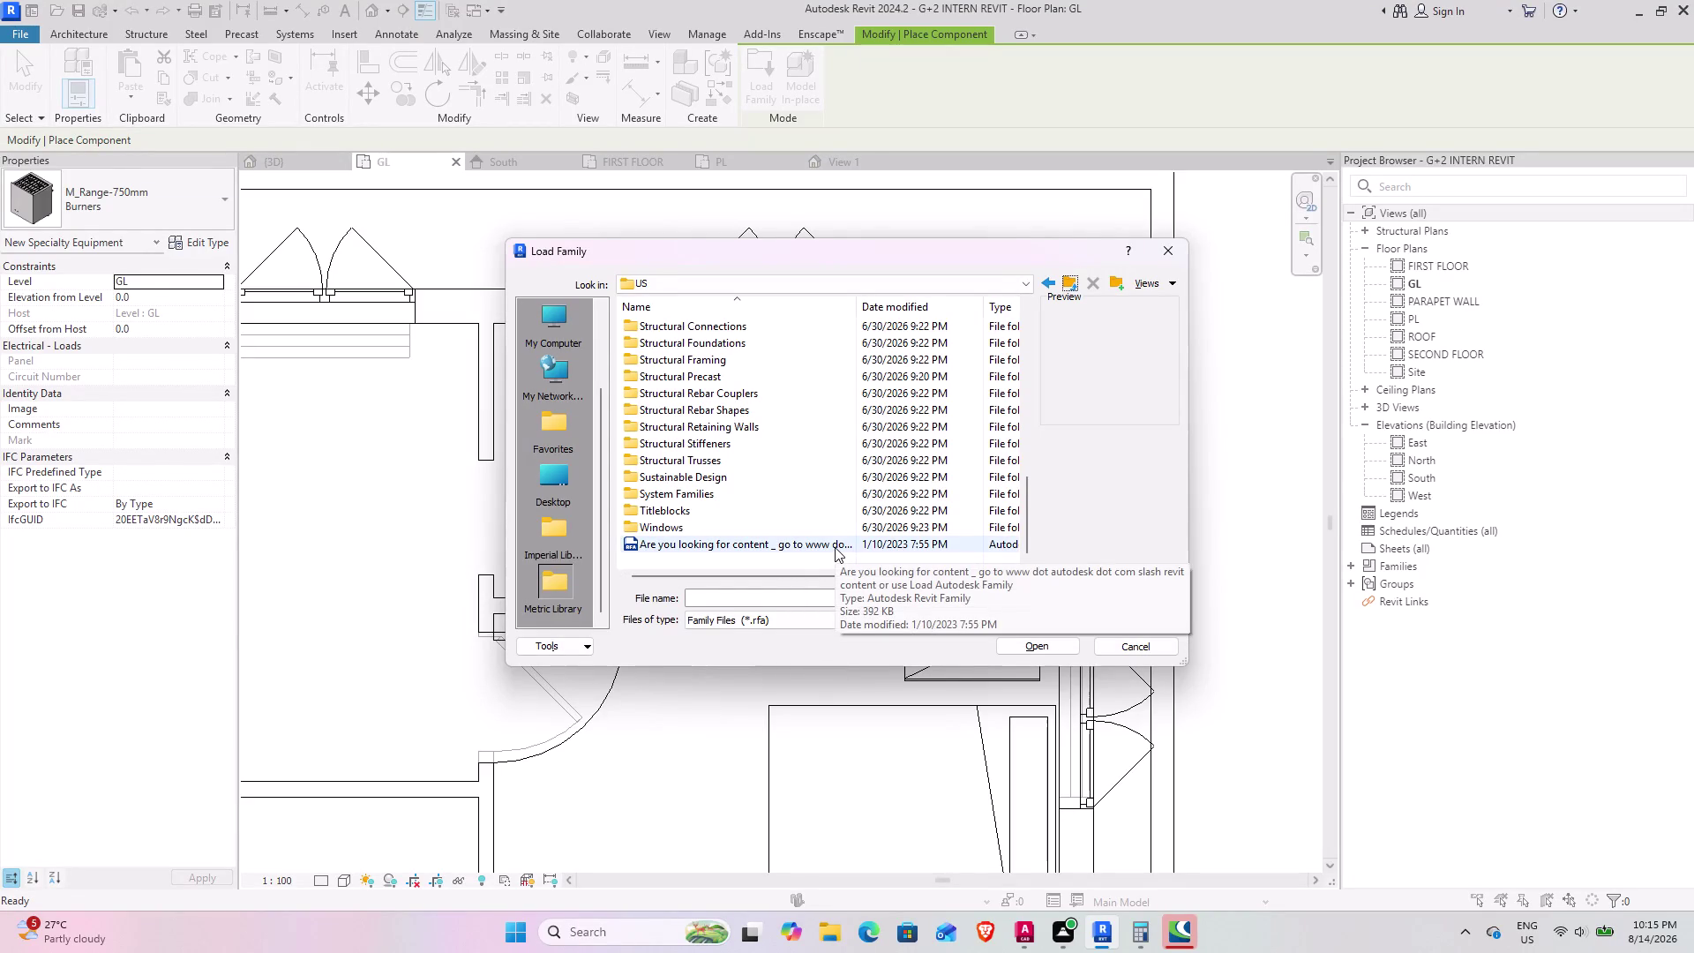
Sort the list by name and browse into Conduit > Fittings > RNC.
scroll(up, 3)
scroll(up, 3)
scroll(up, 3)
scroll(up, 3)
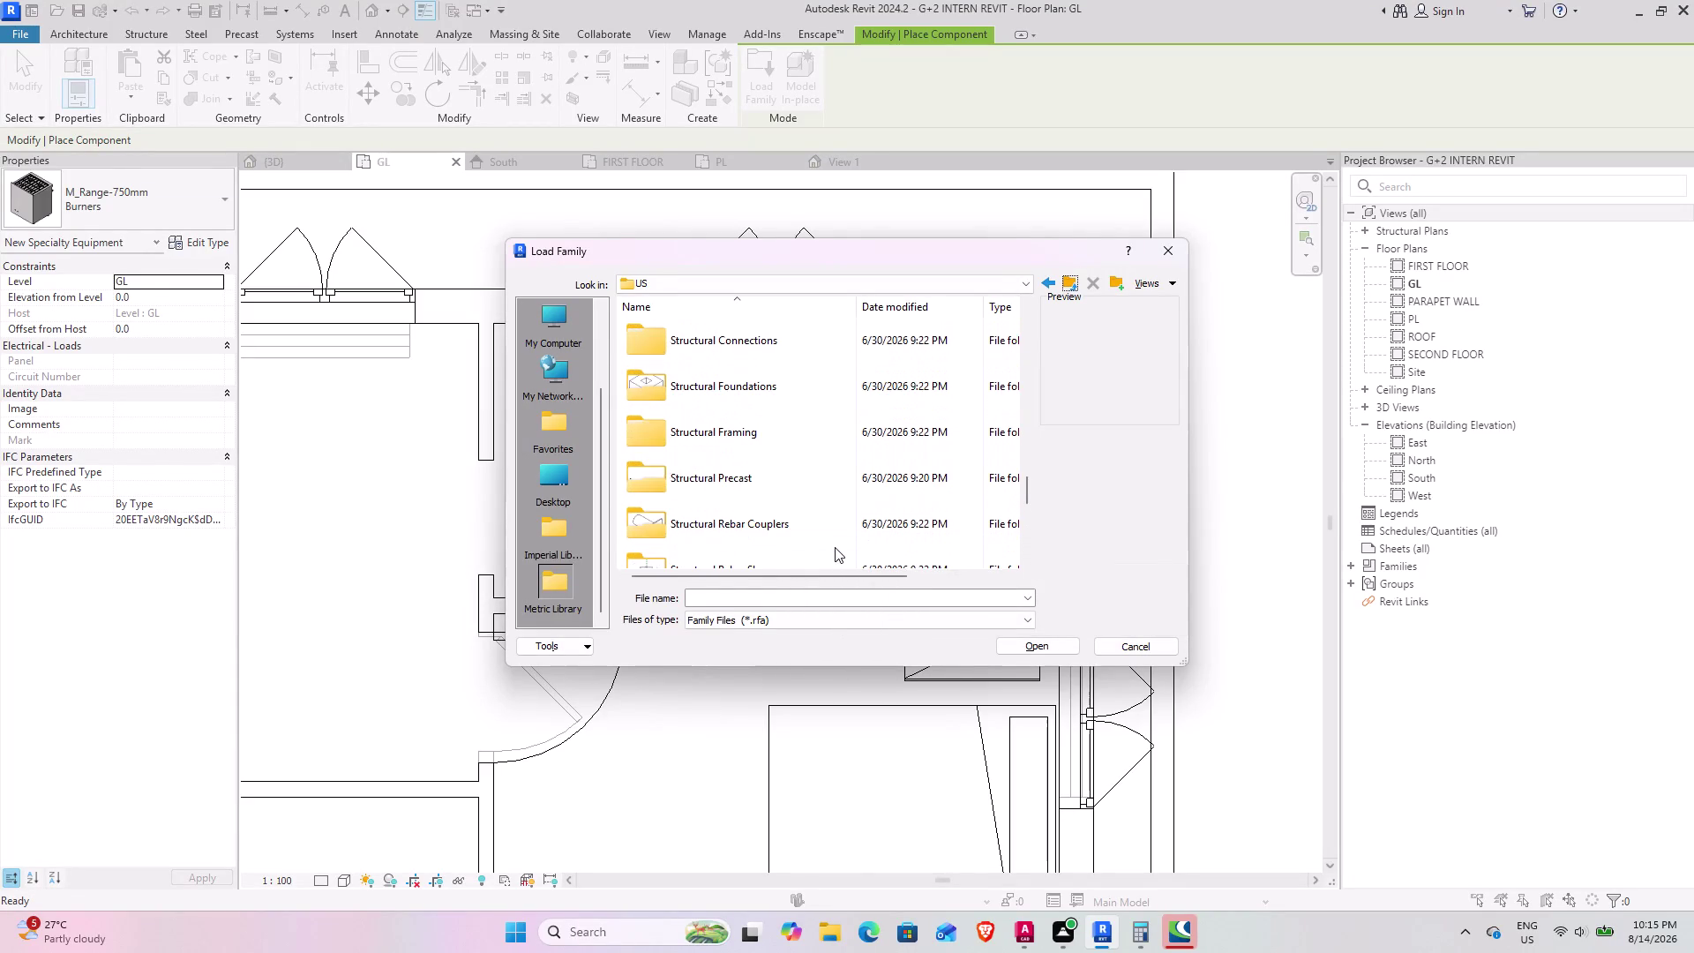
scroll(up, 3)
scroll(down, 3)
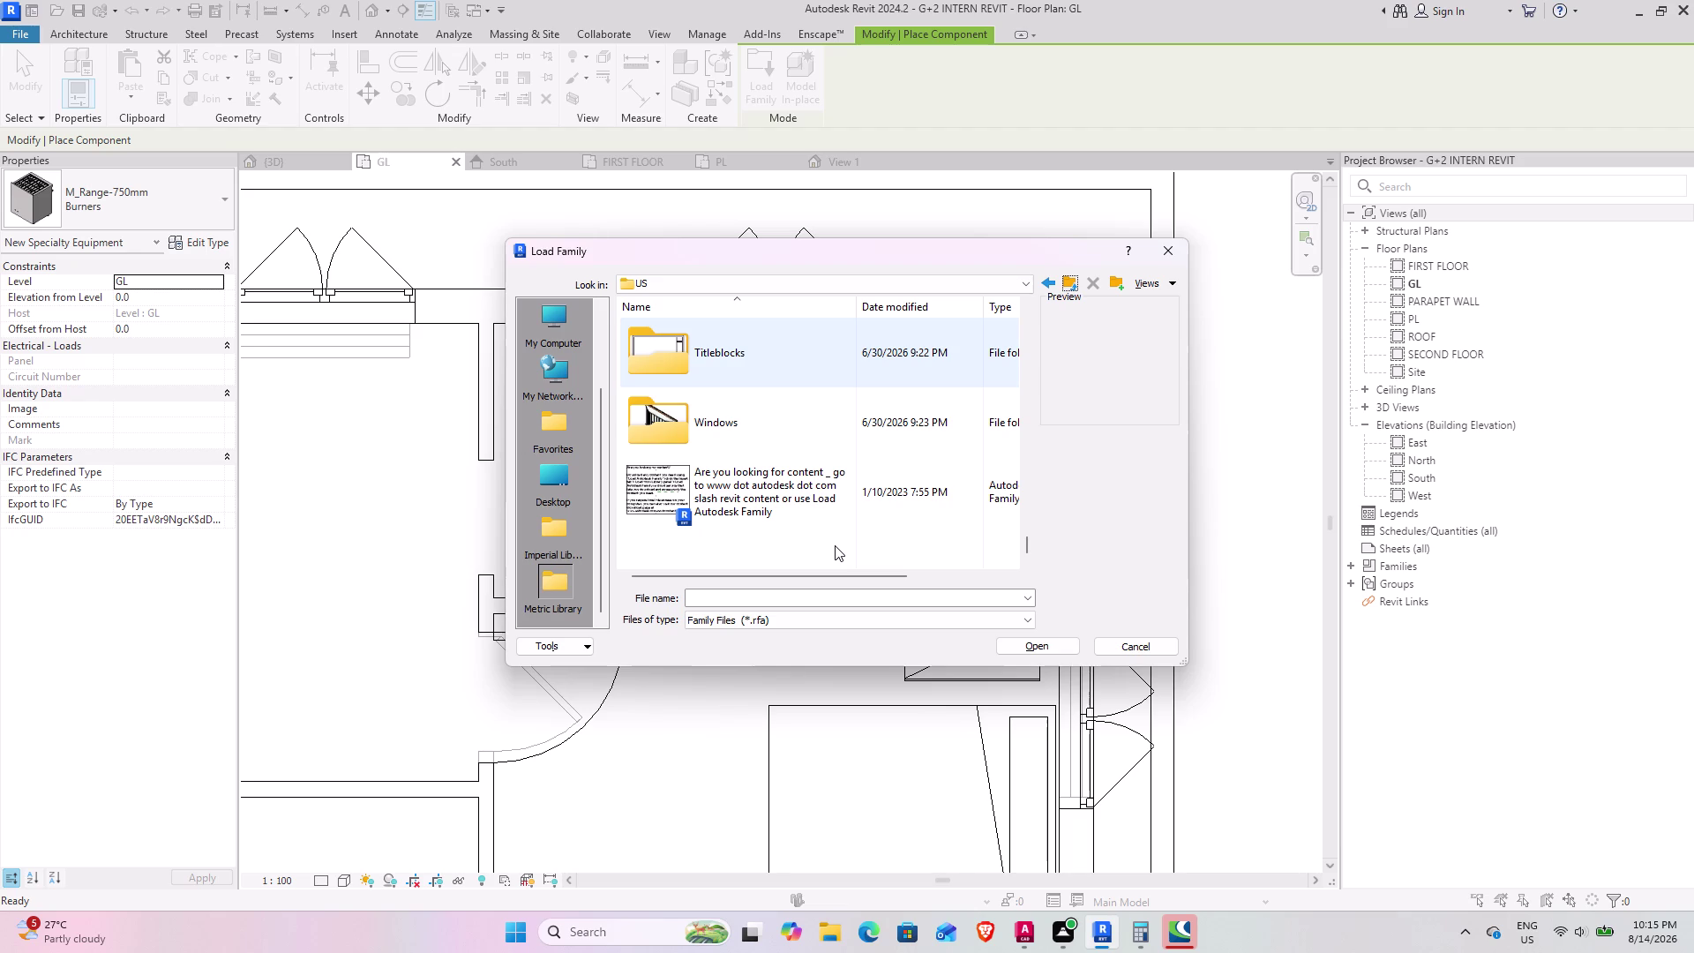
scroll(up, 3)
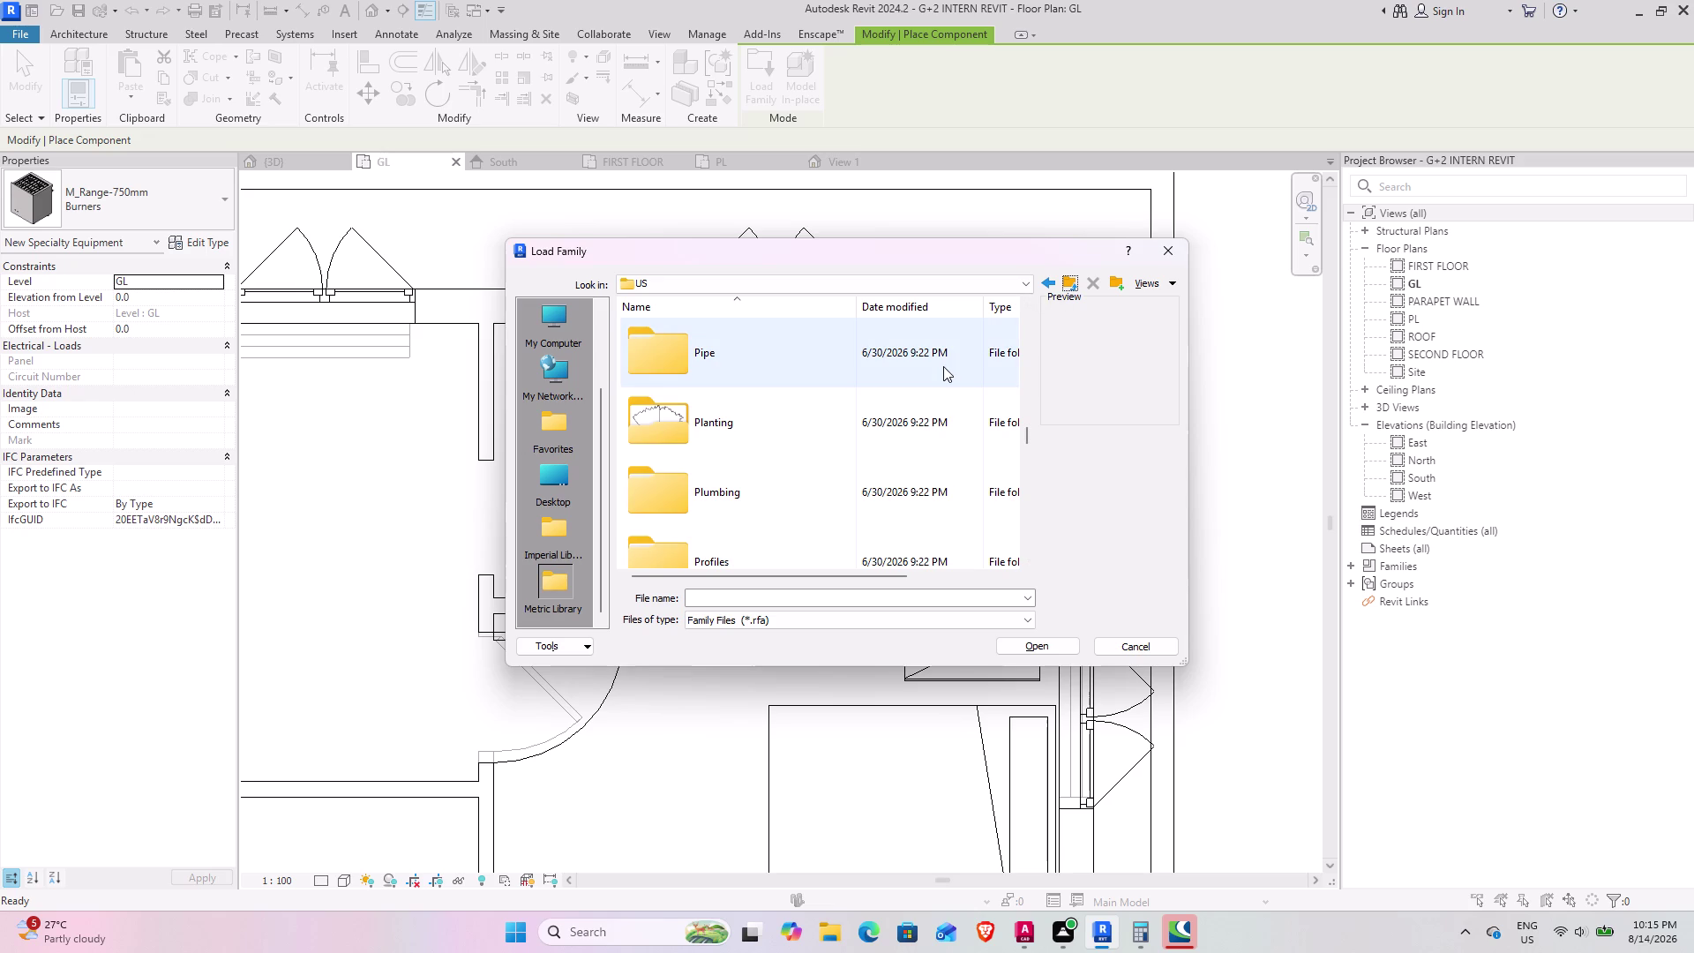
scroll(down, 3)
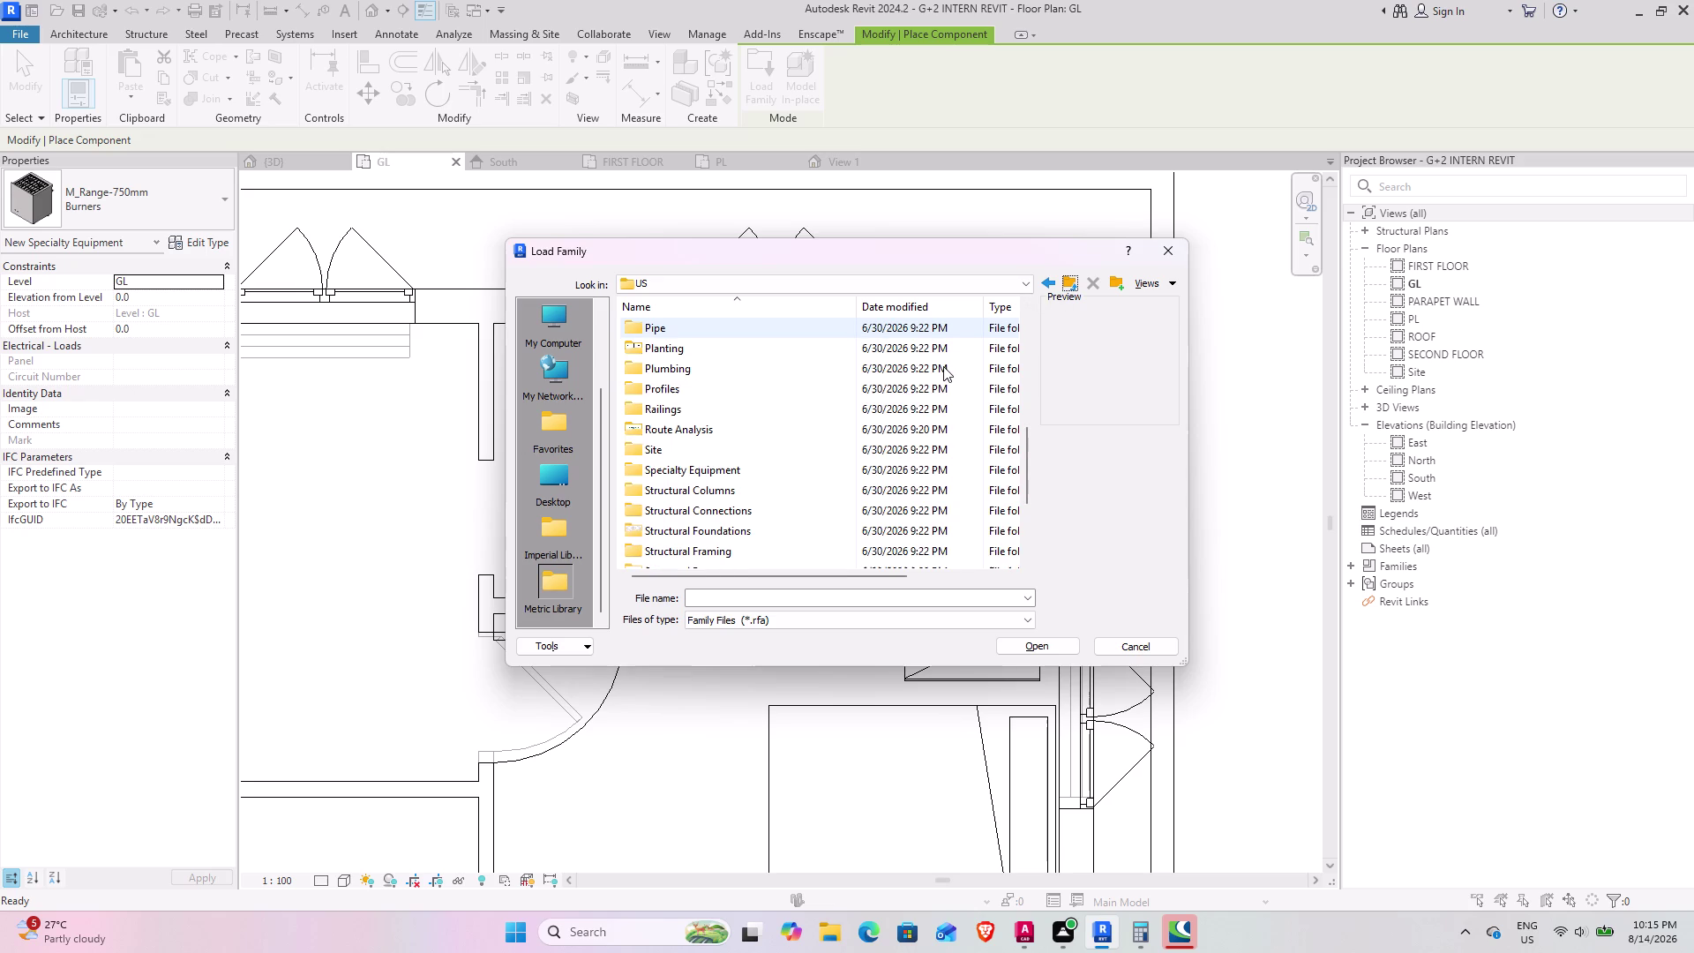
scroll(down, 3)
scroll(up, 3)
scroll(up, 3)
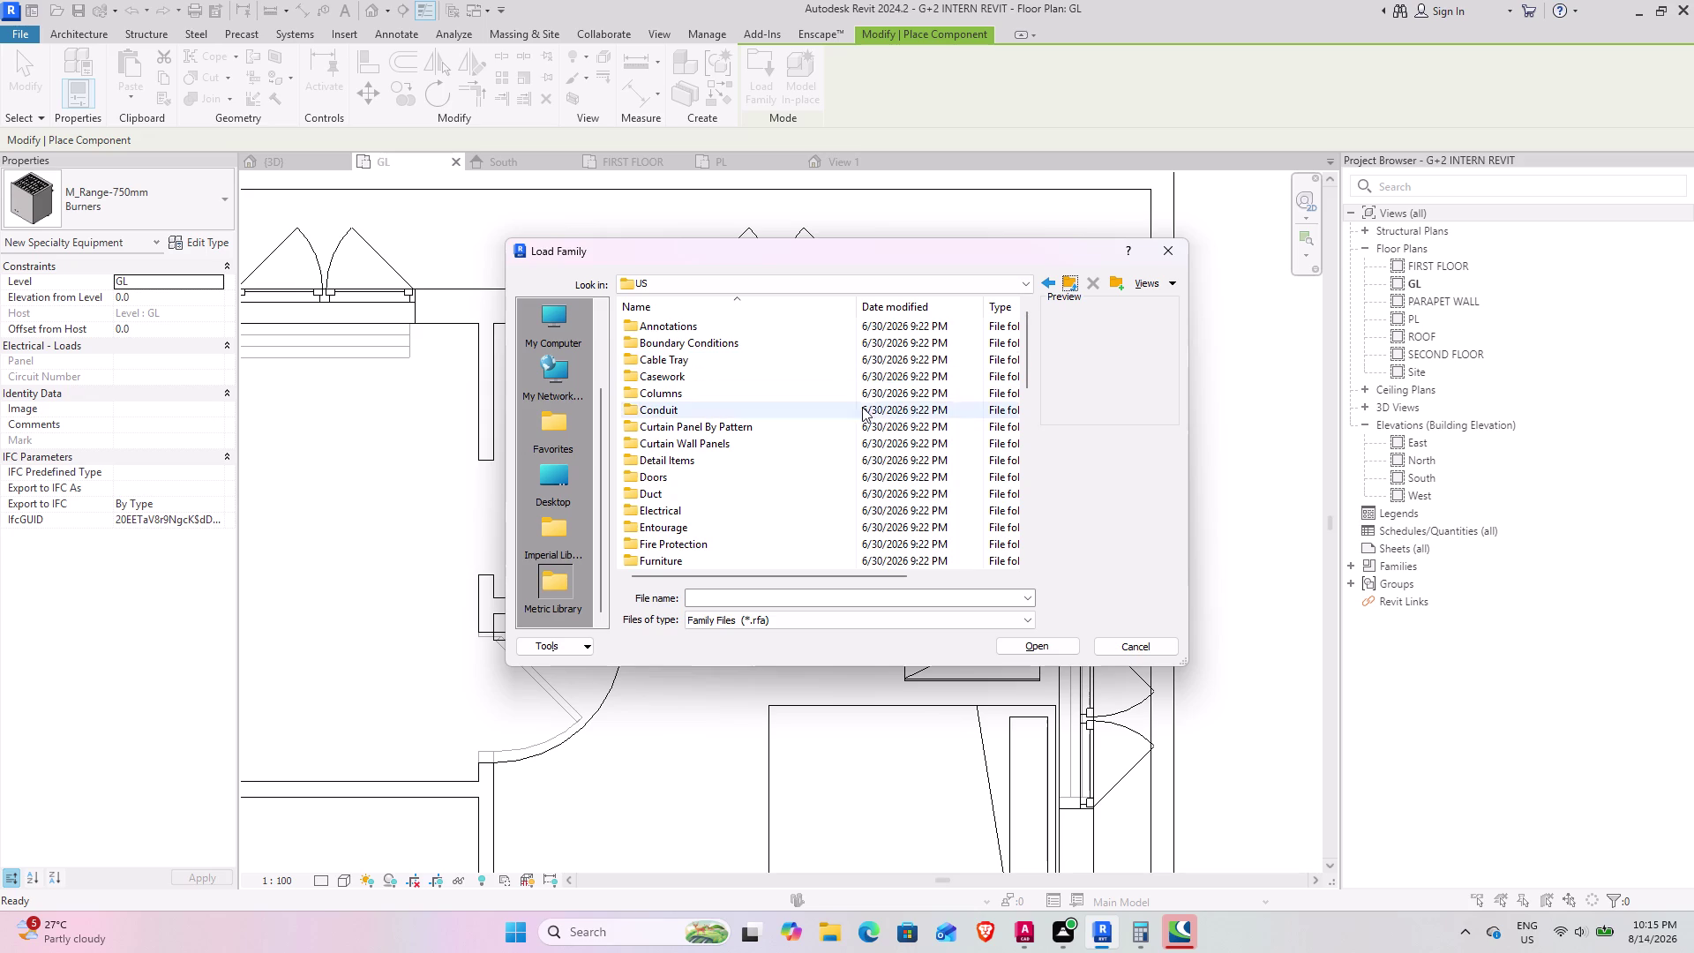
double_click(797, 403)
click(763, 309)
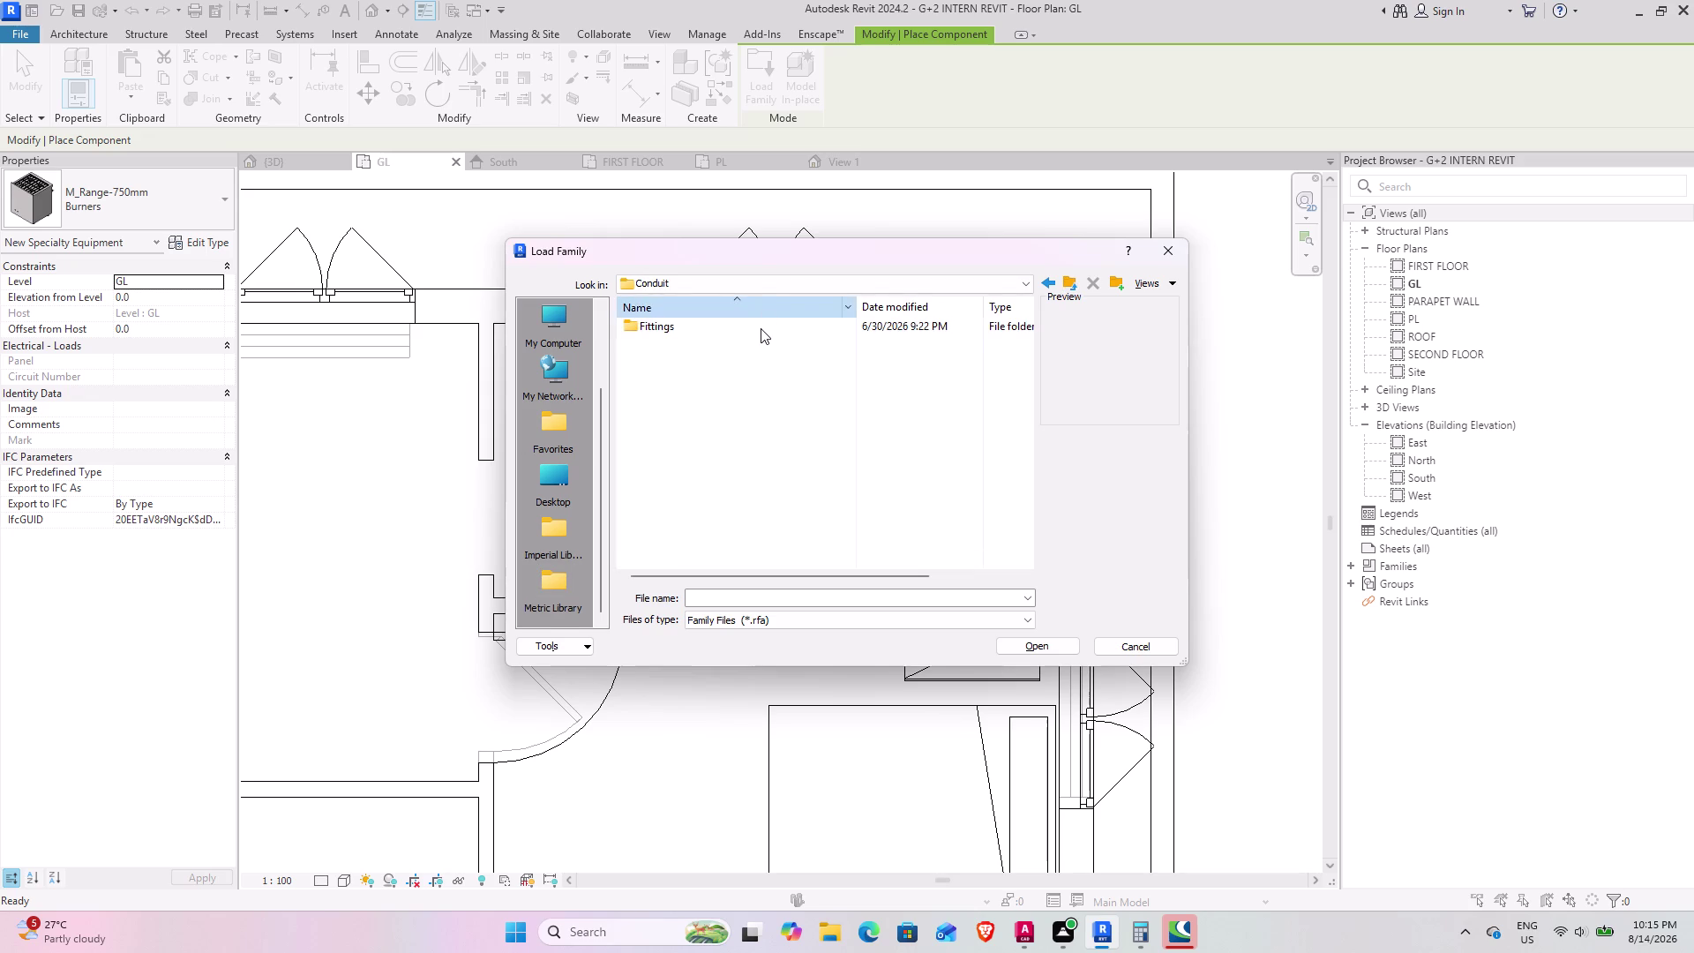
double_click(760, 329)
double_click(755, 321)
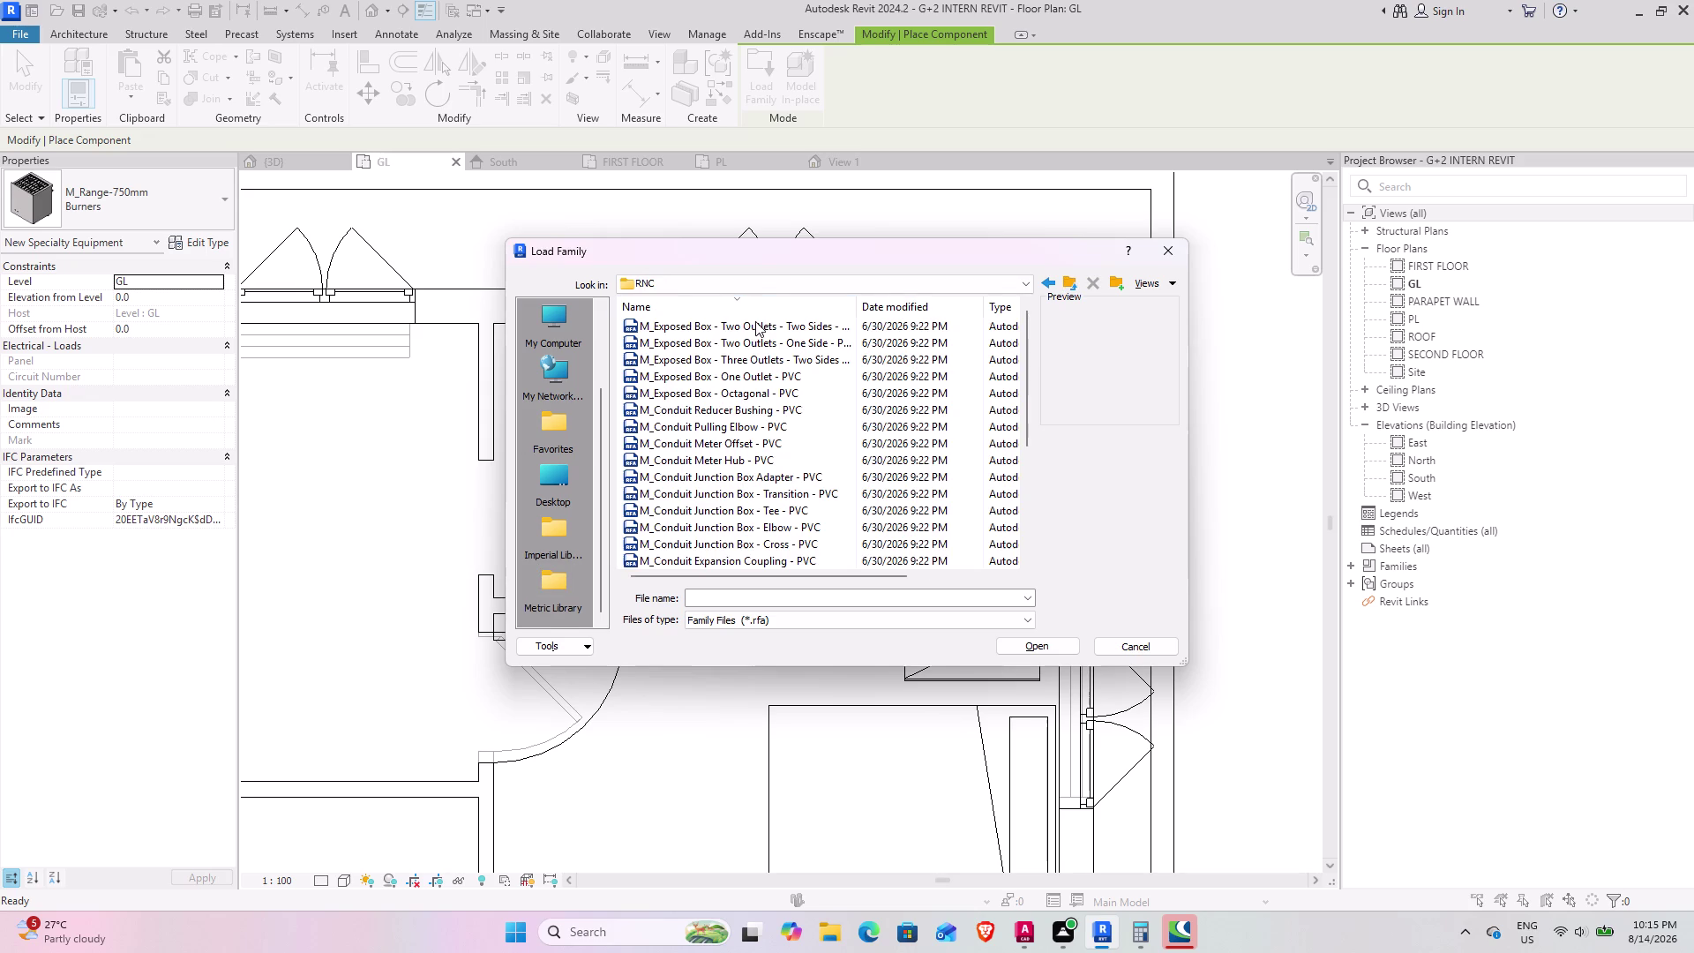
Go up three levels from RNC back to the US family library folder.
scroll(up, 3)
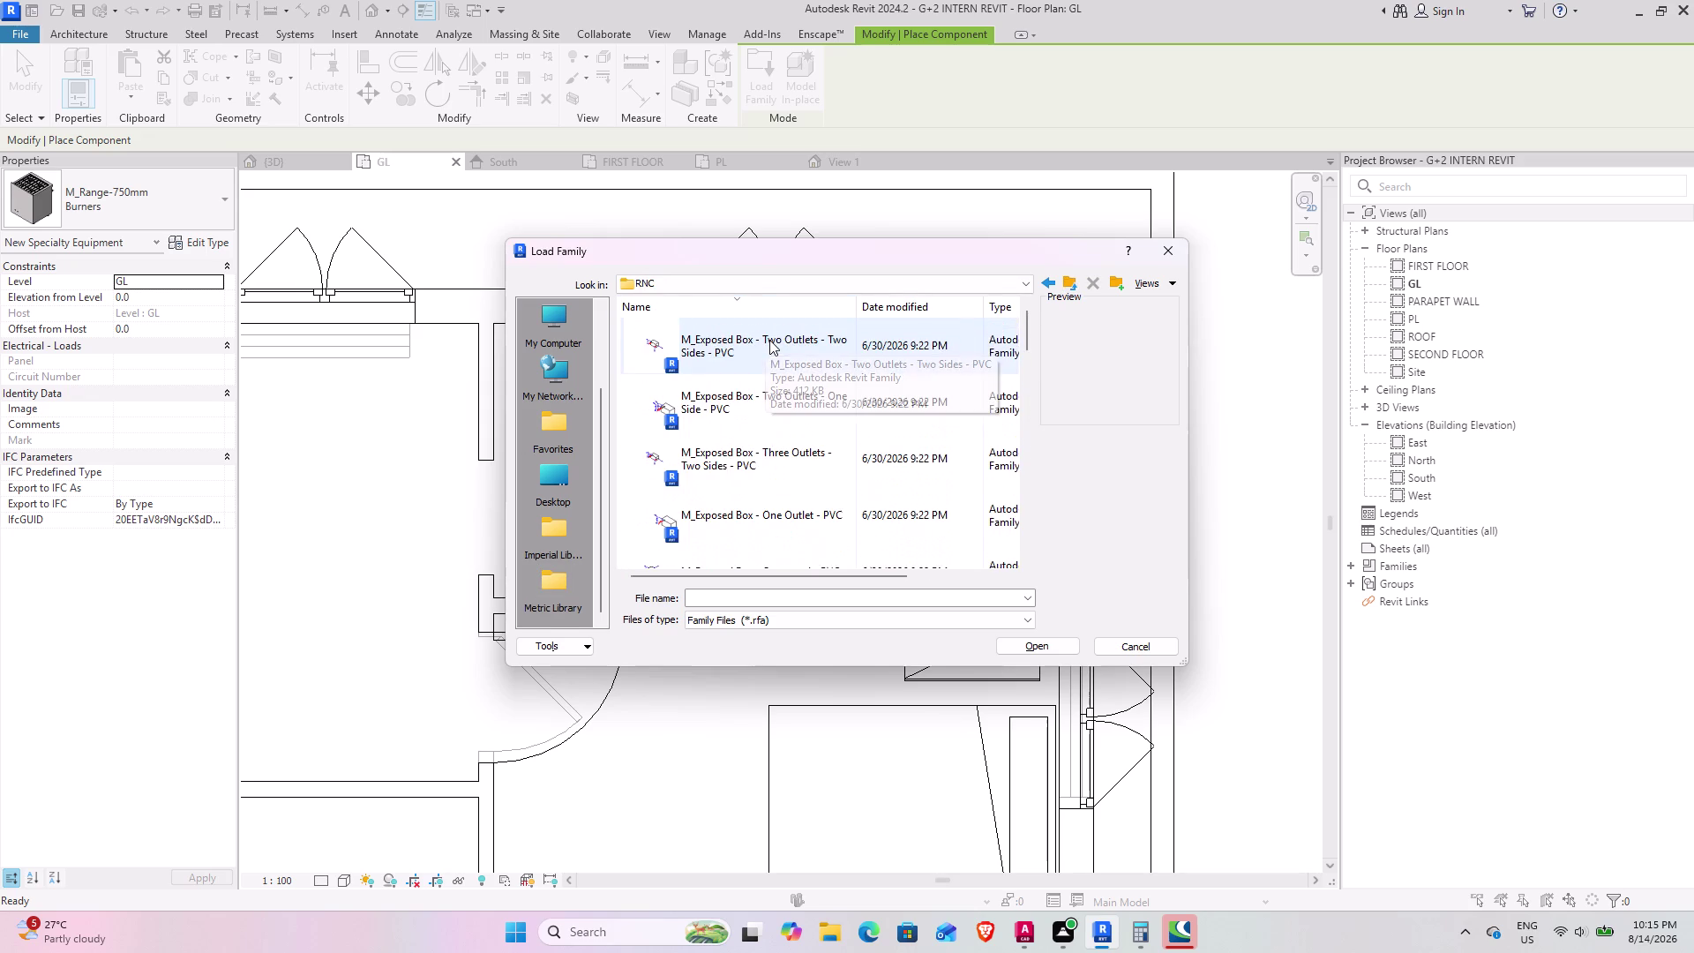
scroll(up, 3)
scroll(down, 3)
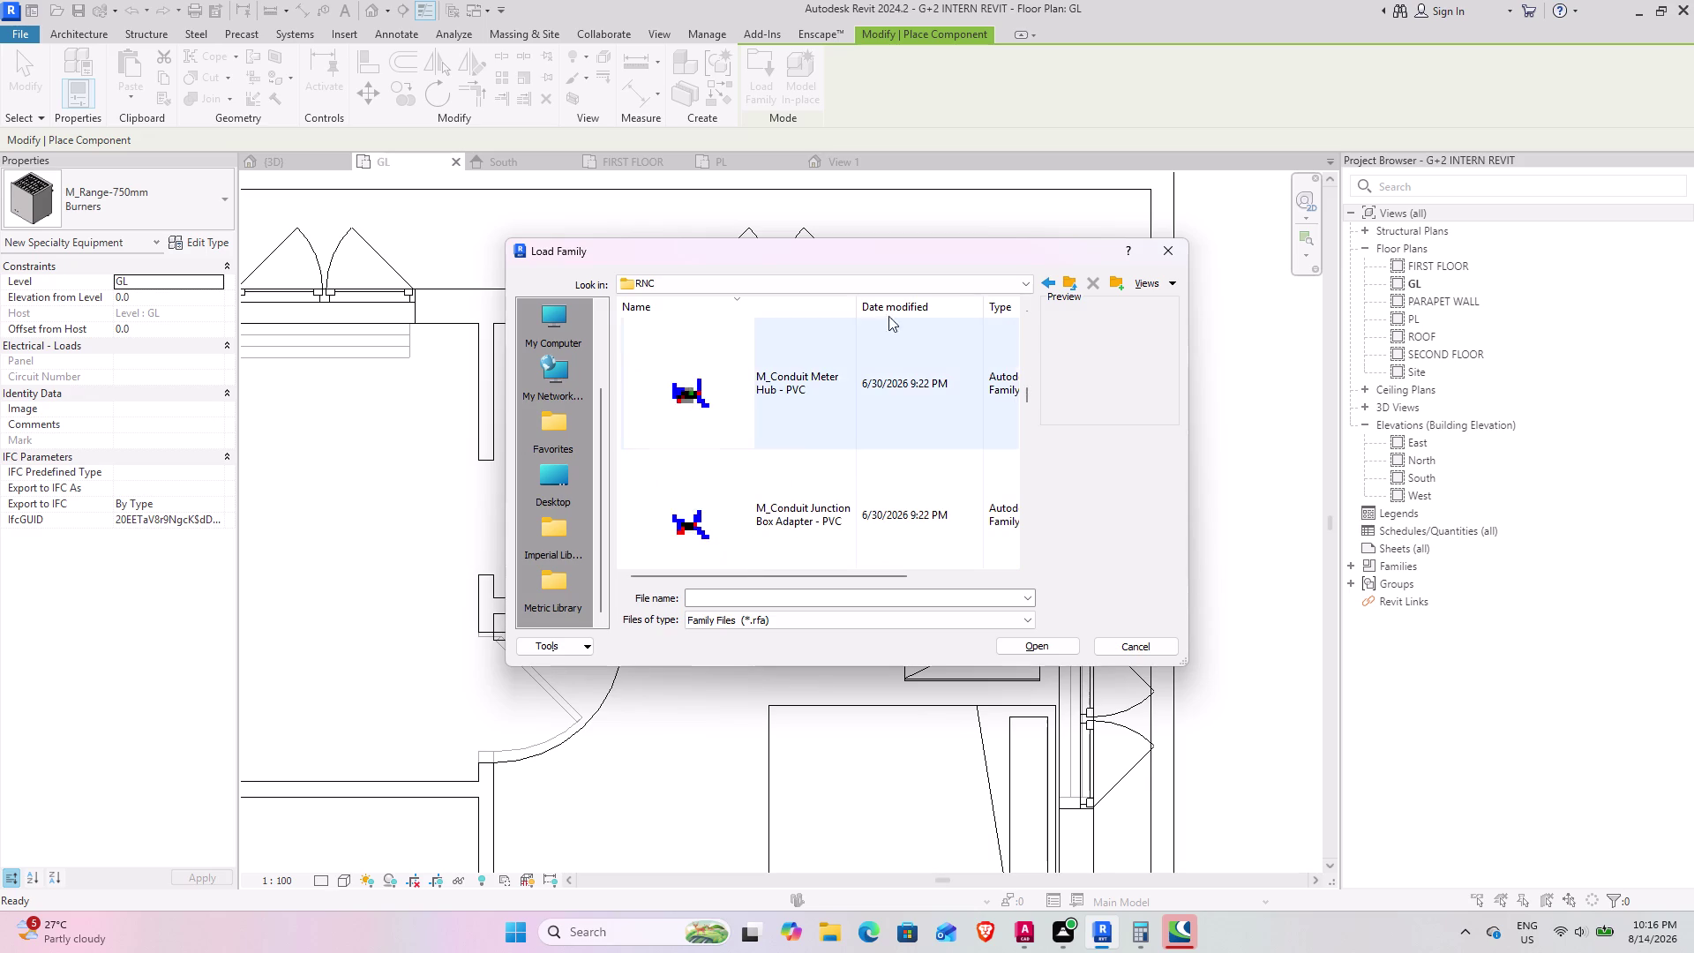
click(1062, 281)
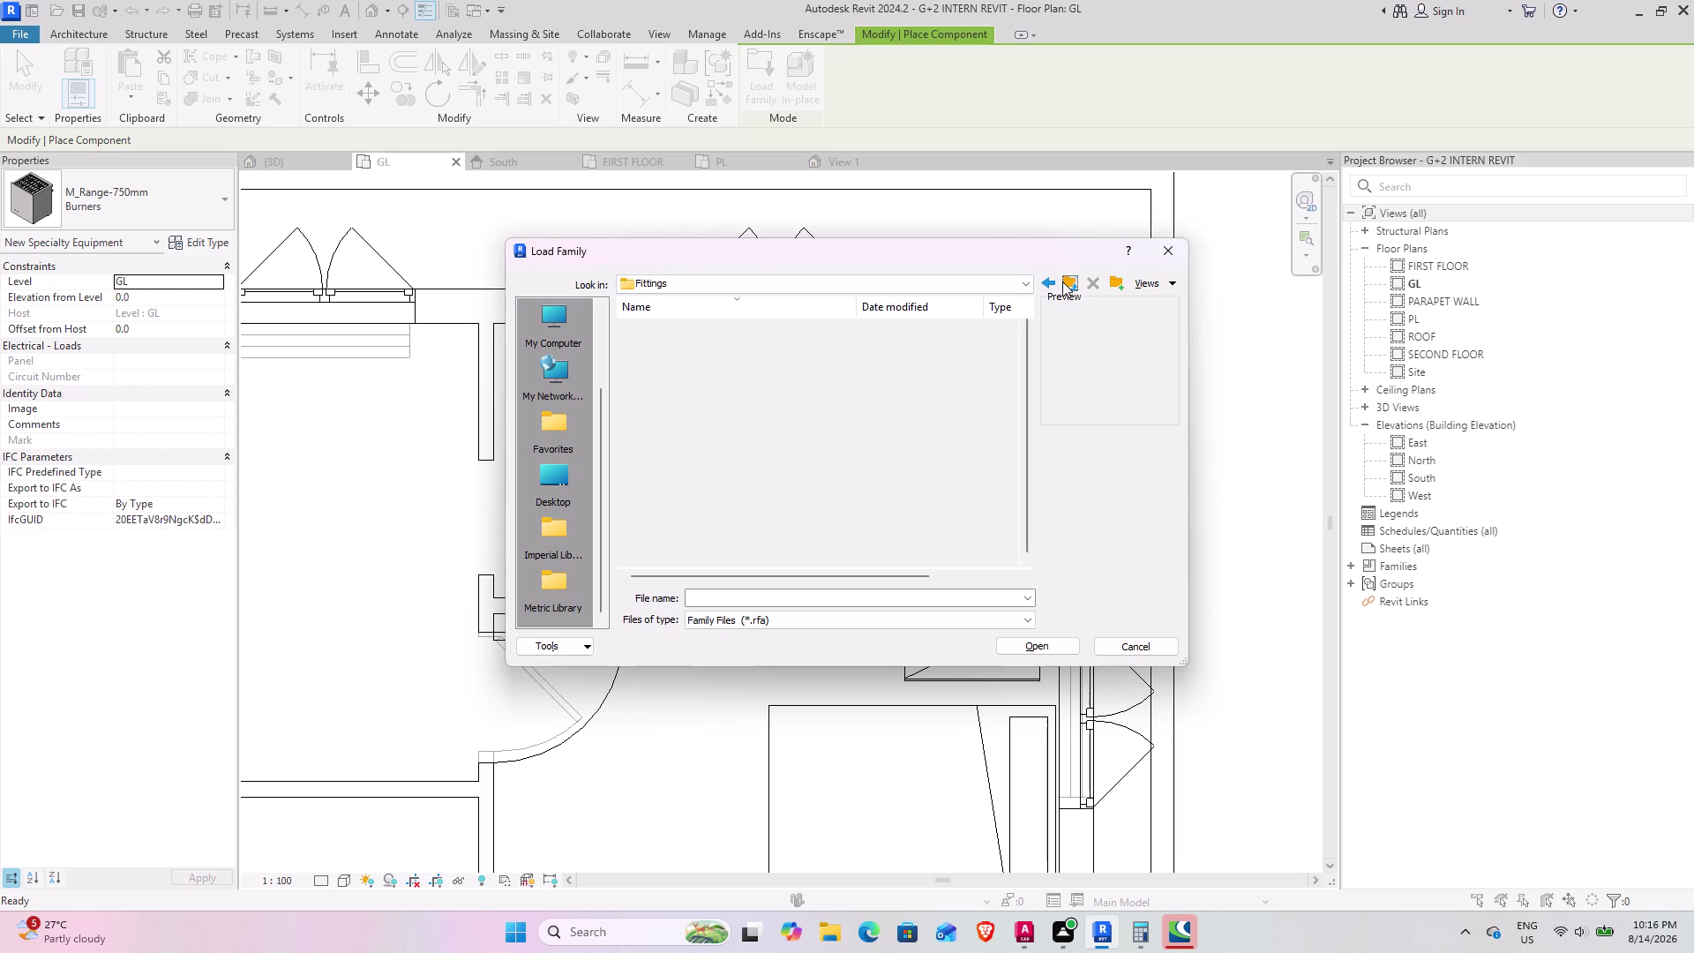
click(1062, 282)
click(1063, 282)
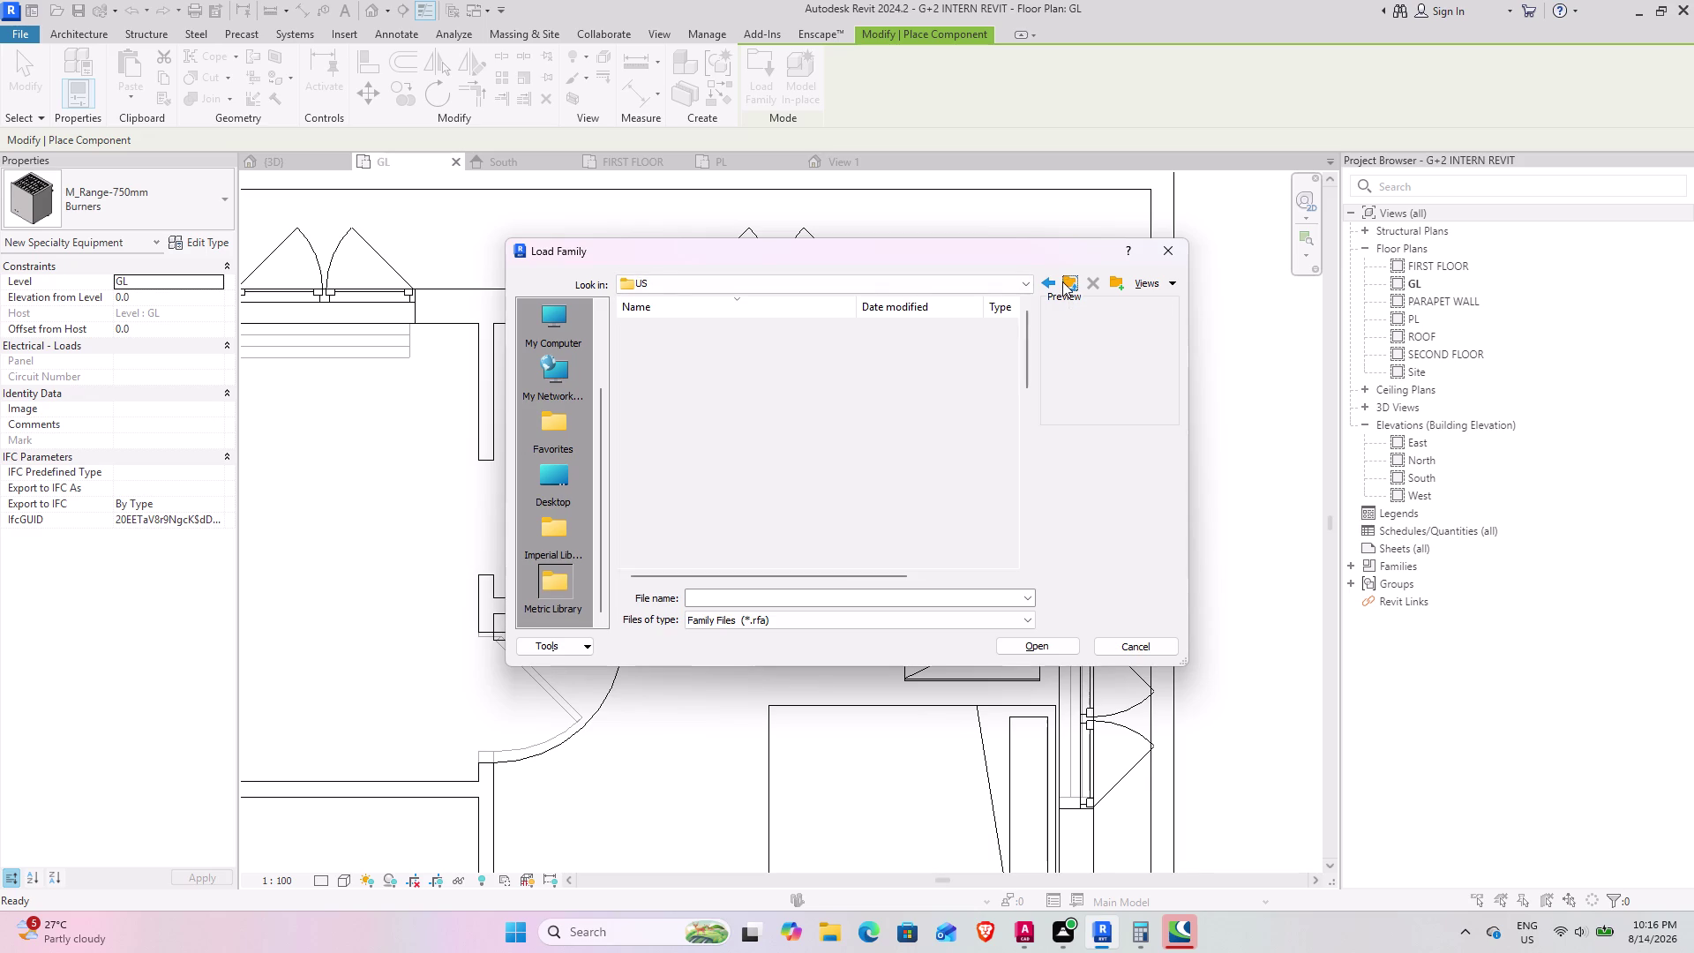
scroll(up, 3)
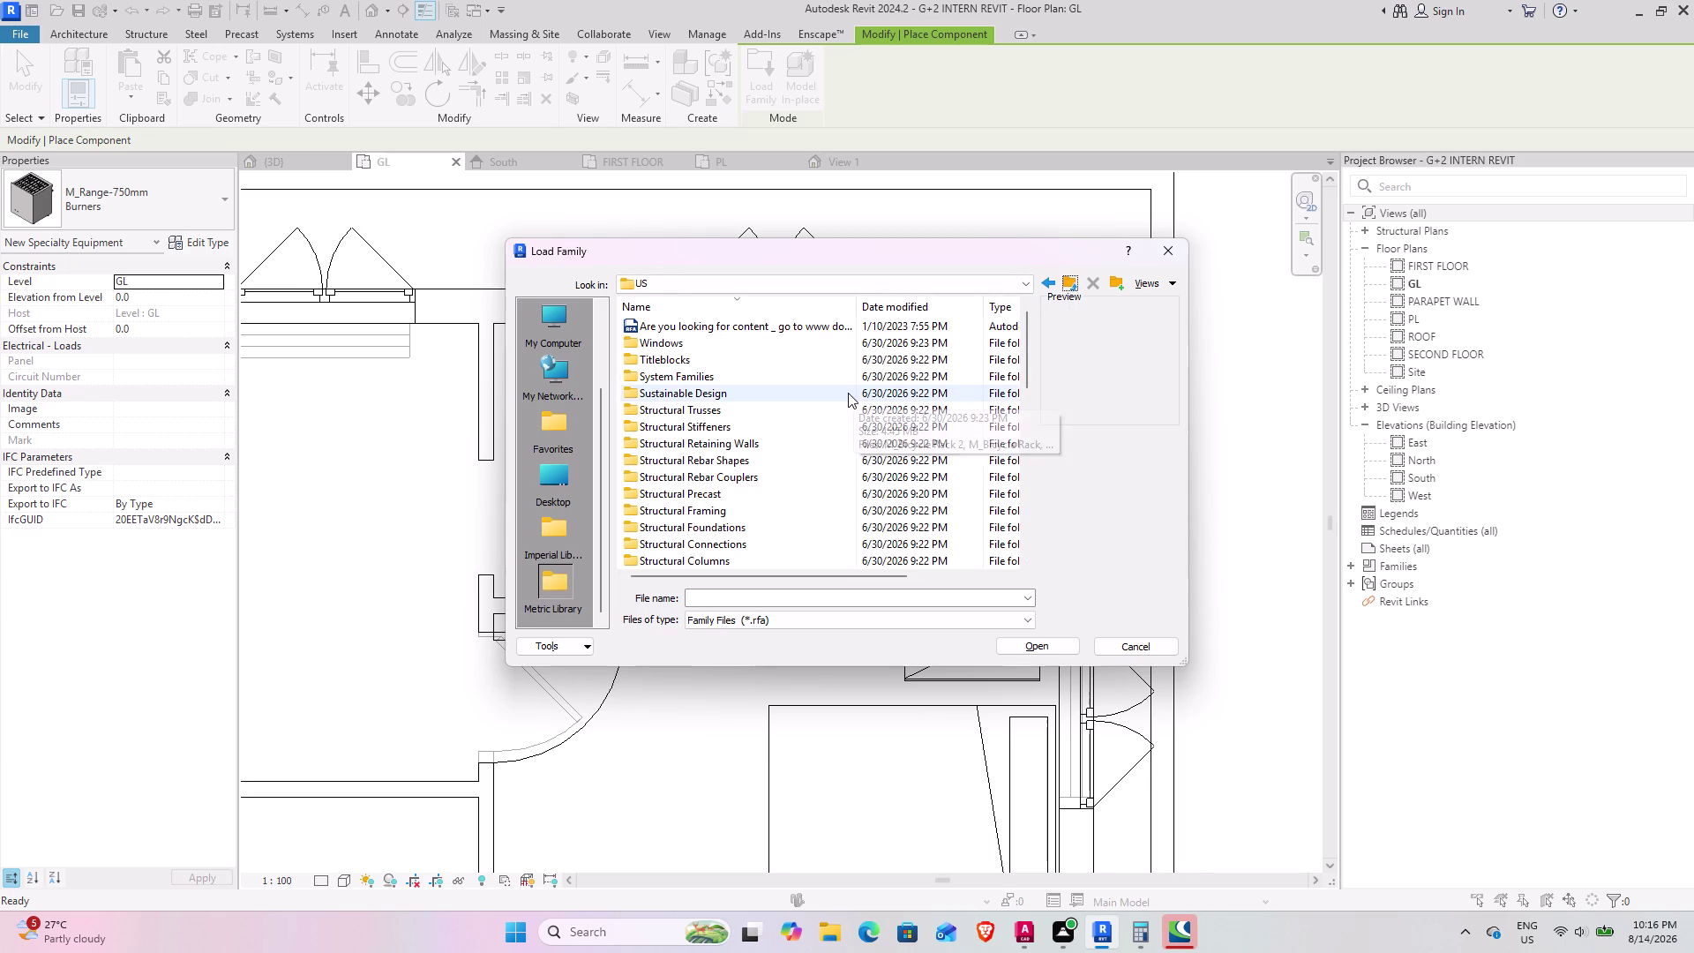
scroll(up, 3)
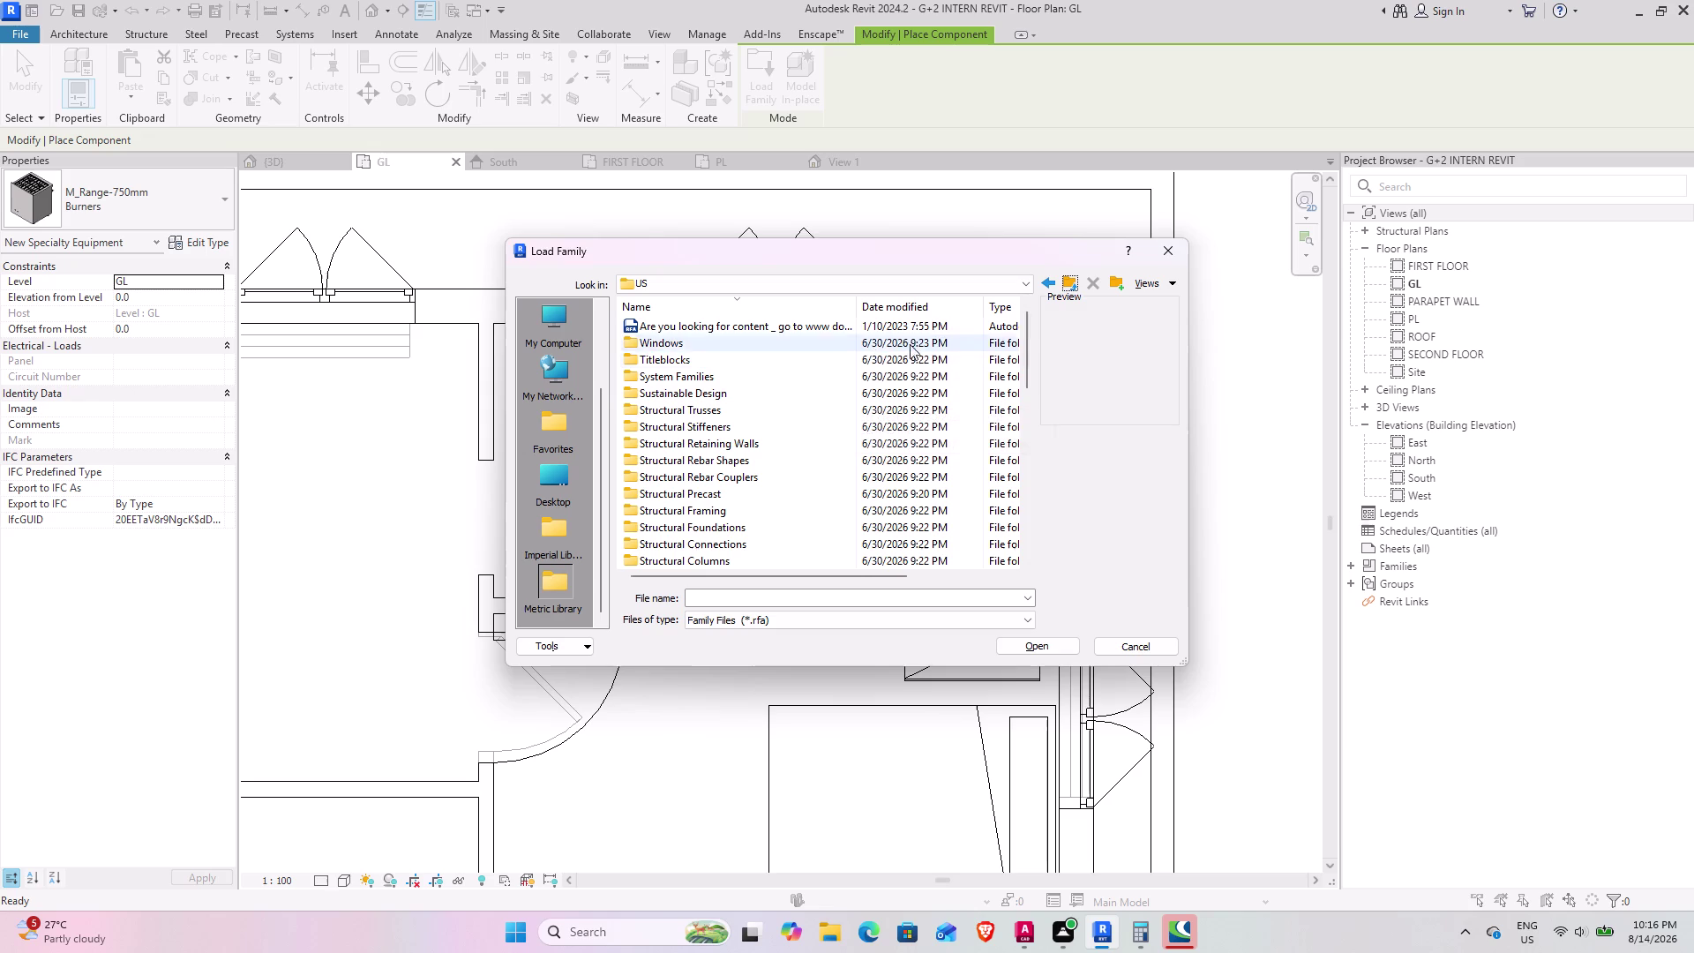
scroll(down, 3)
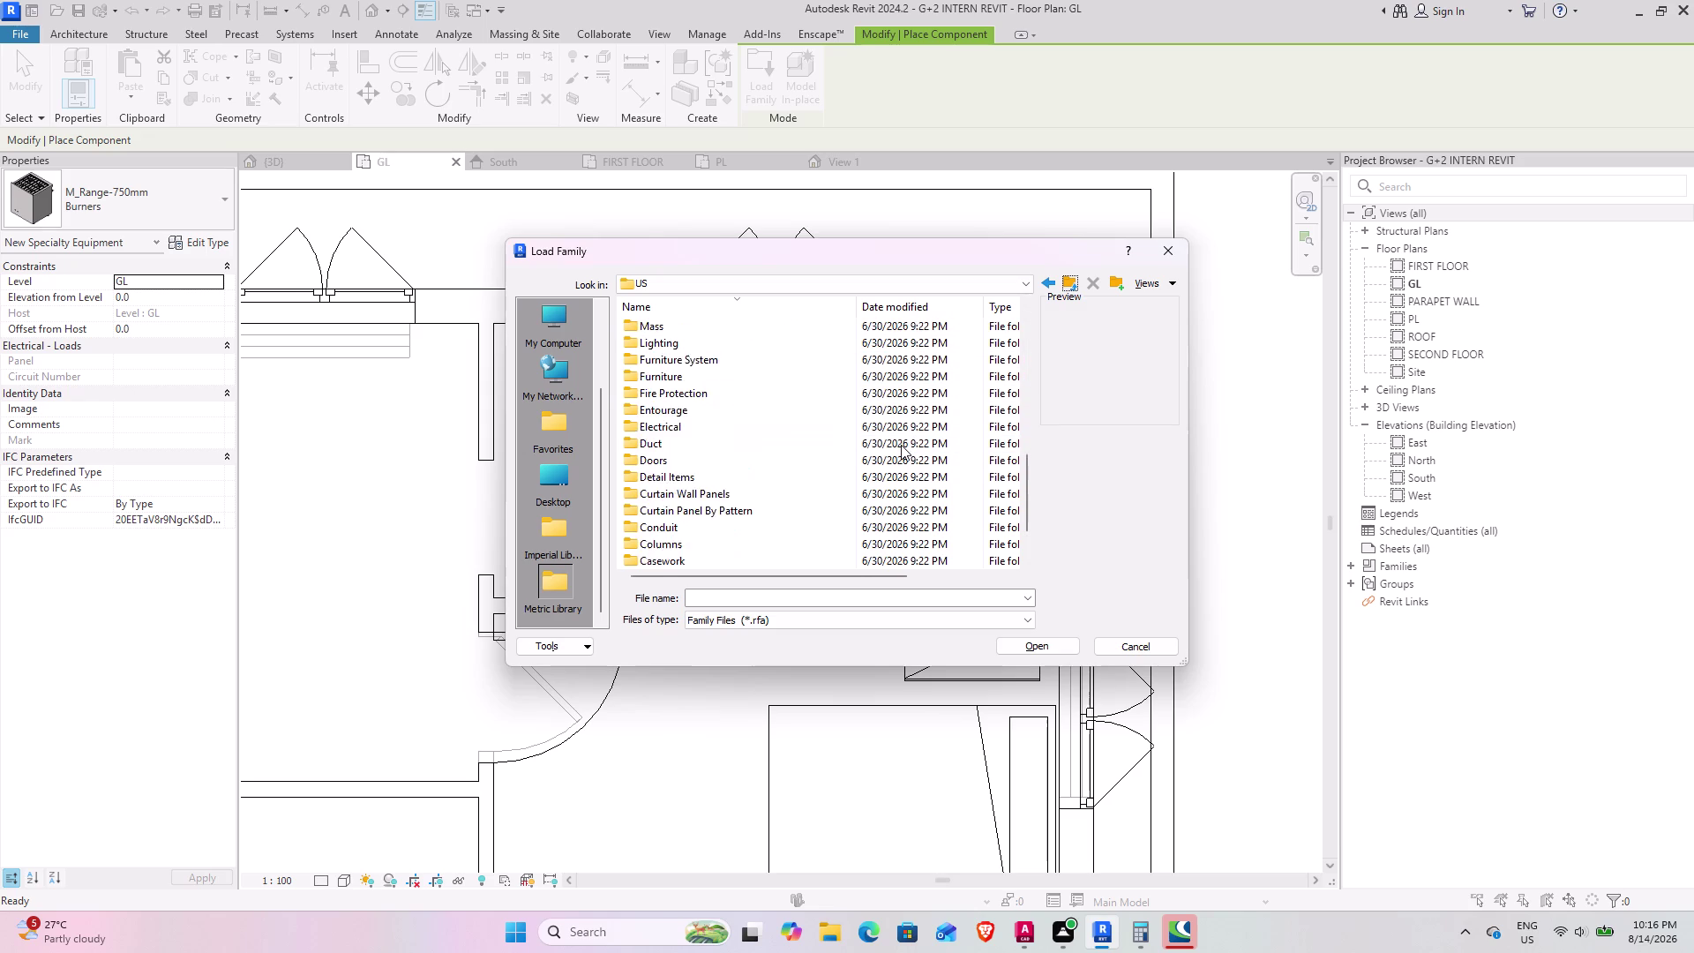
scroll(down, 3)
click(1066, 281)
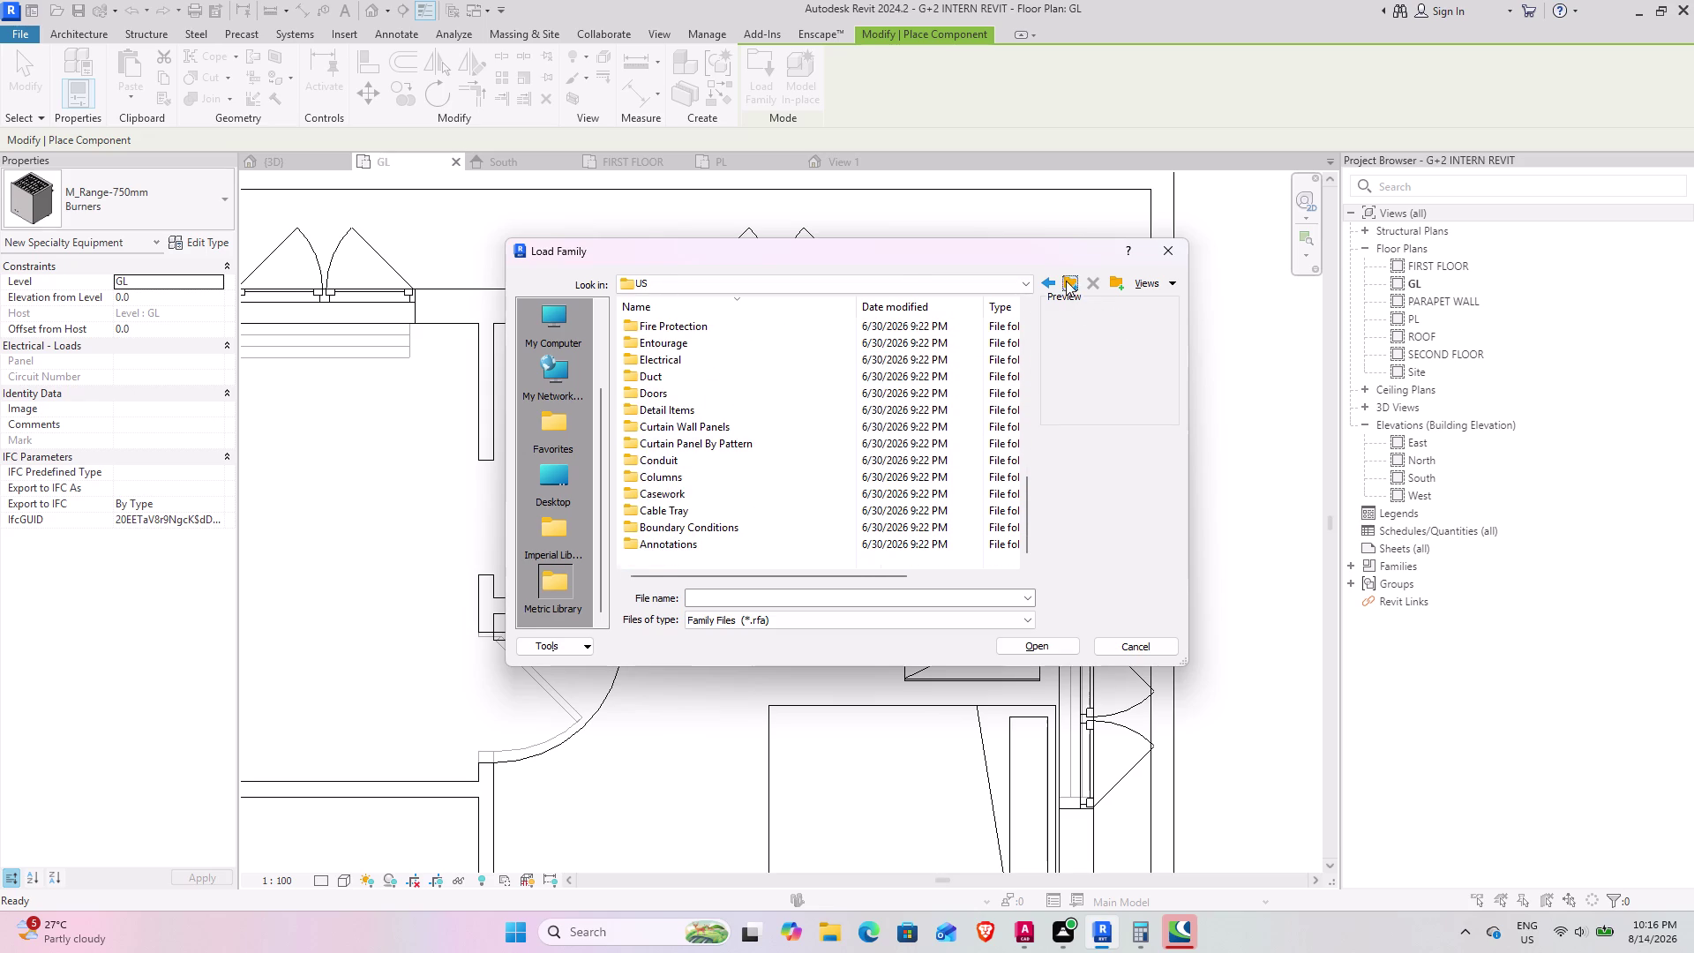
double_click(778, 325)
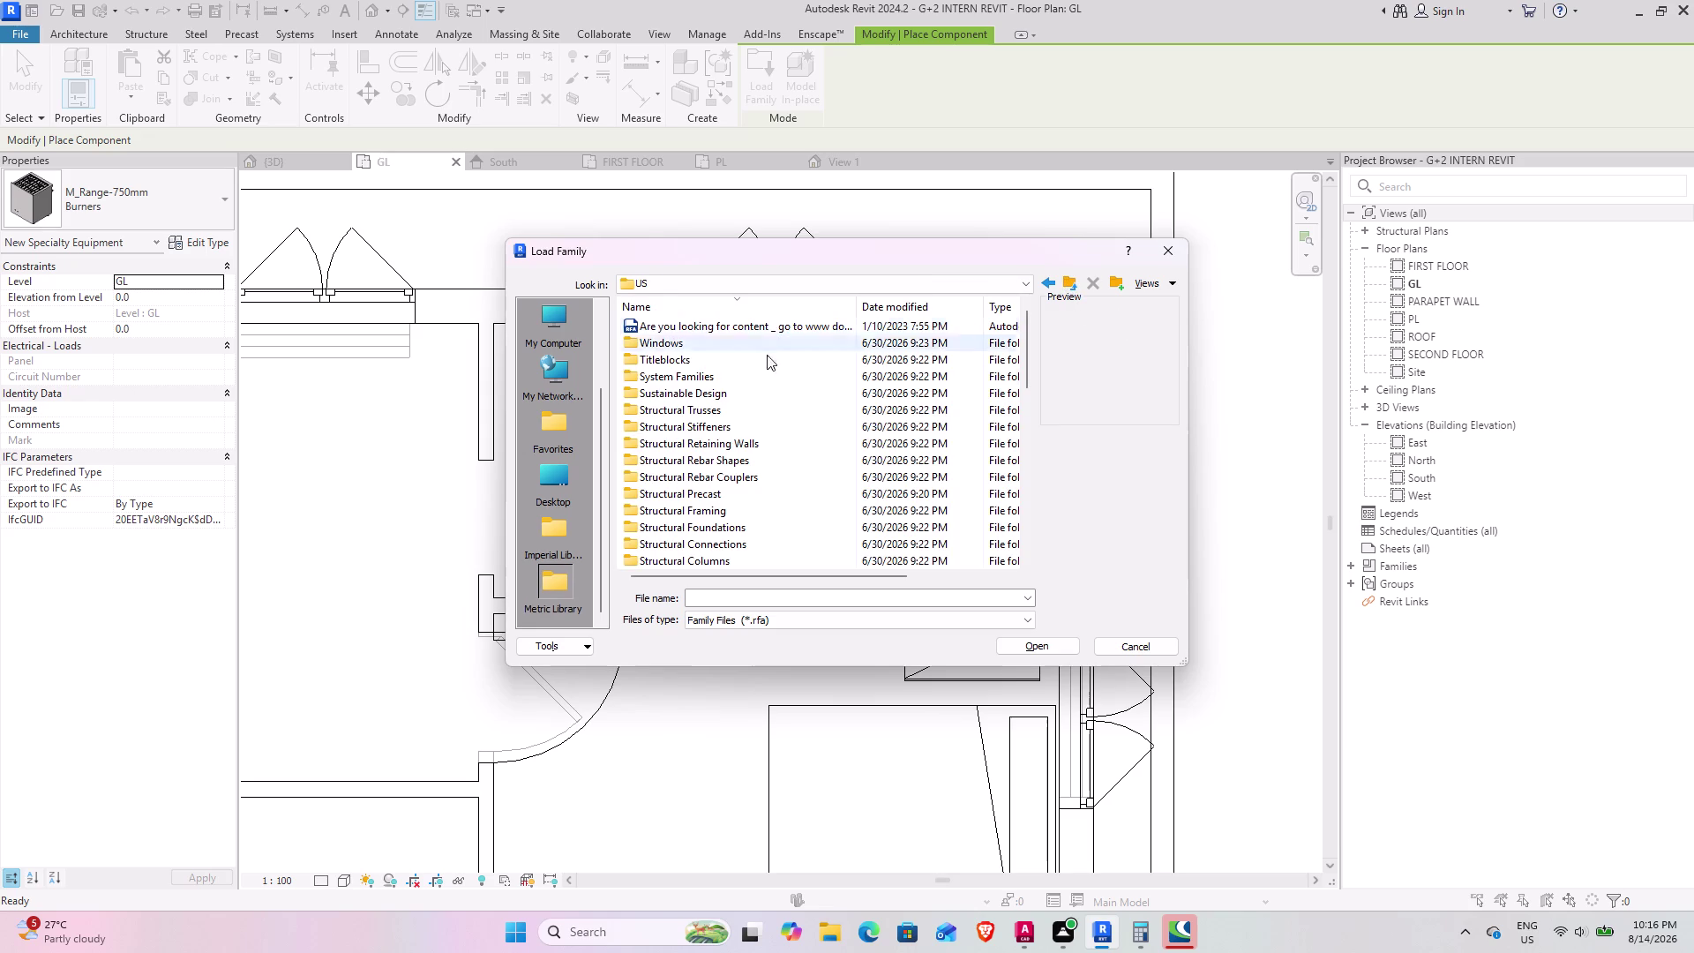
click(1170, 280)
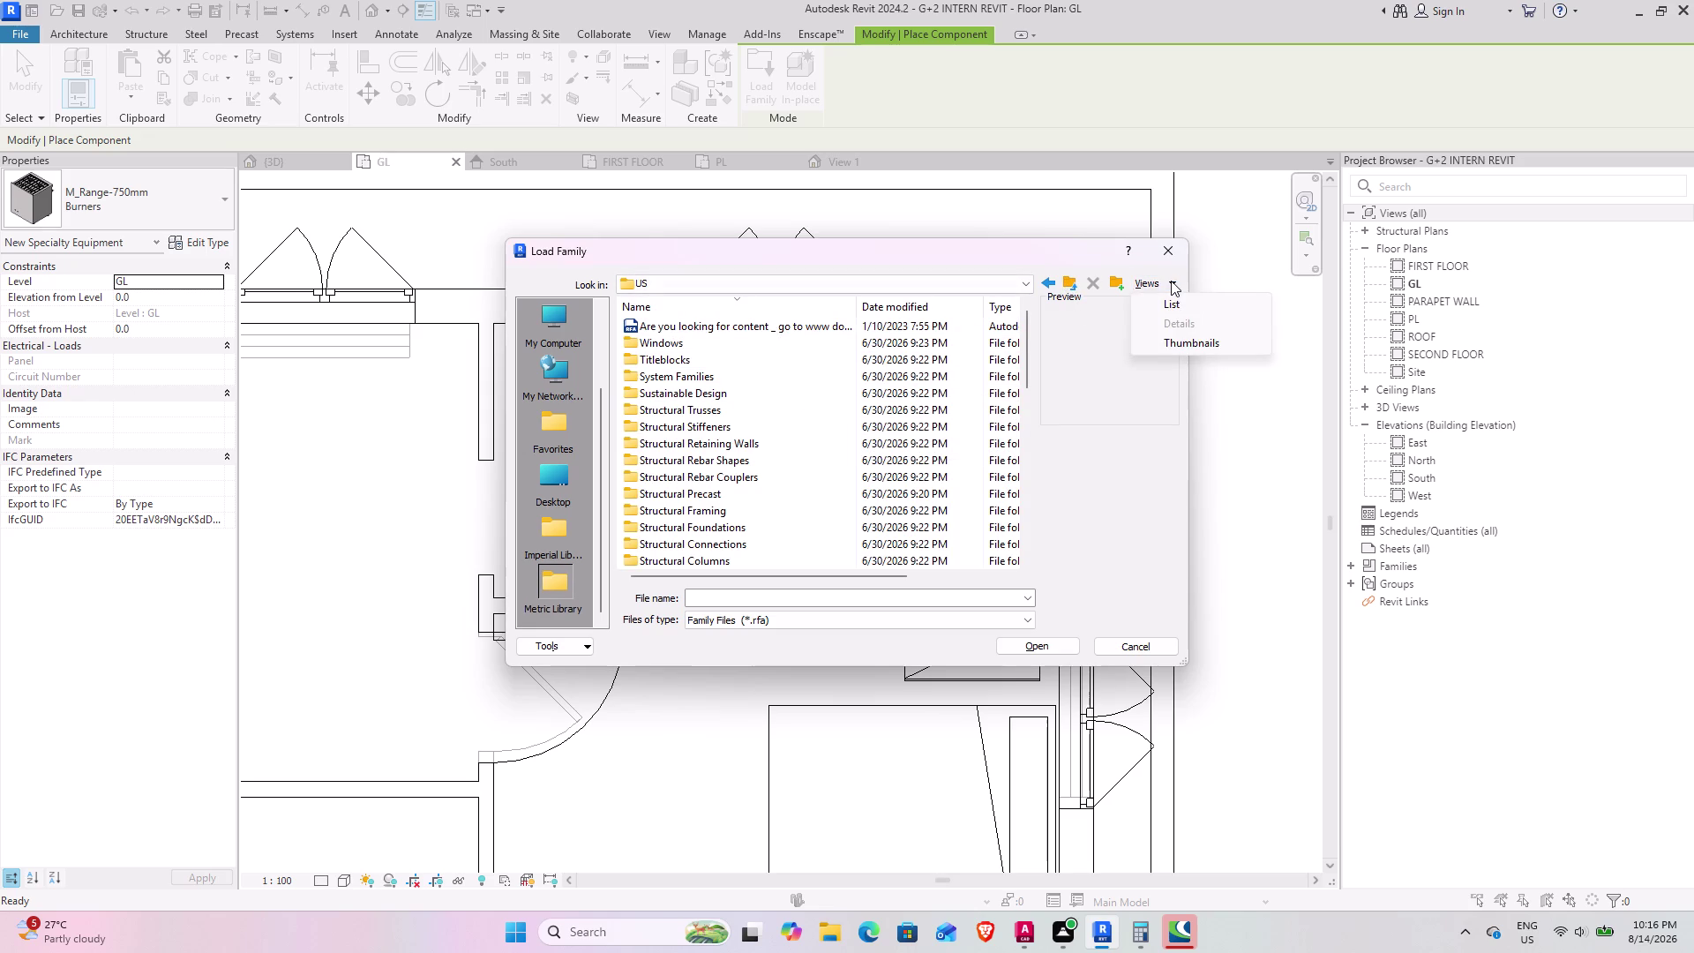
click(1170, 280)
scroll(down, 3)
scroll(down, 3)
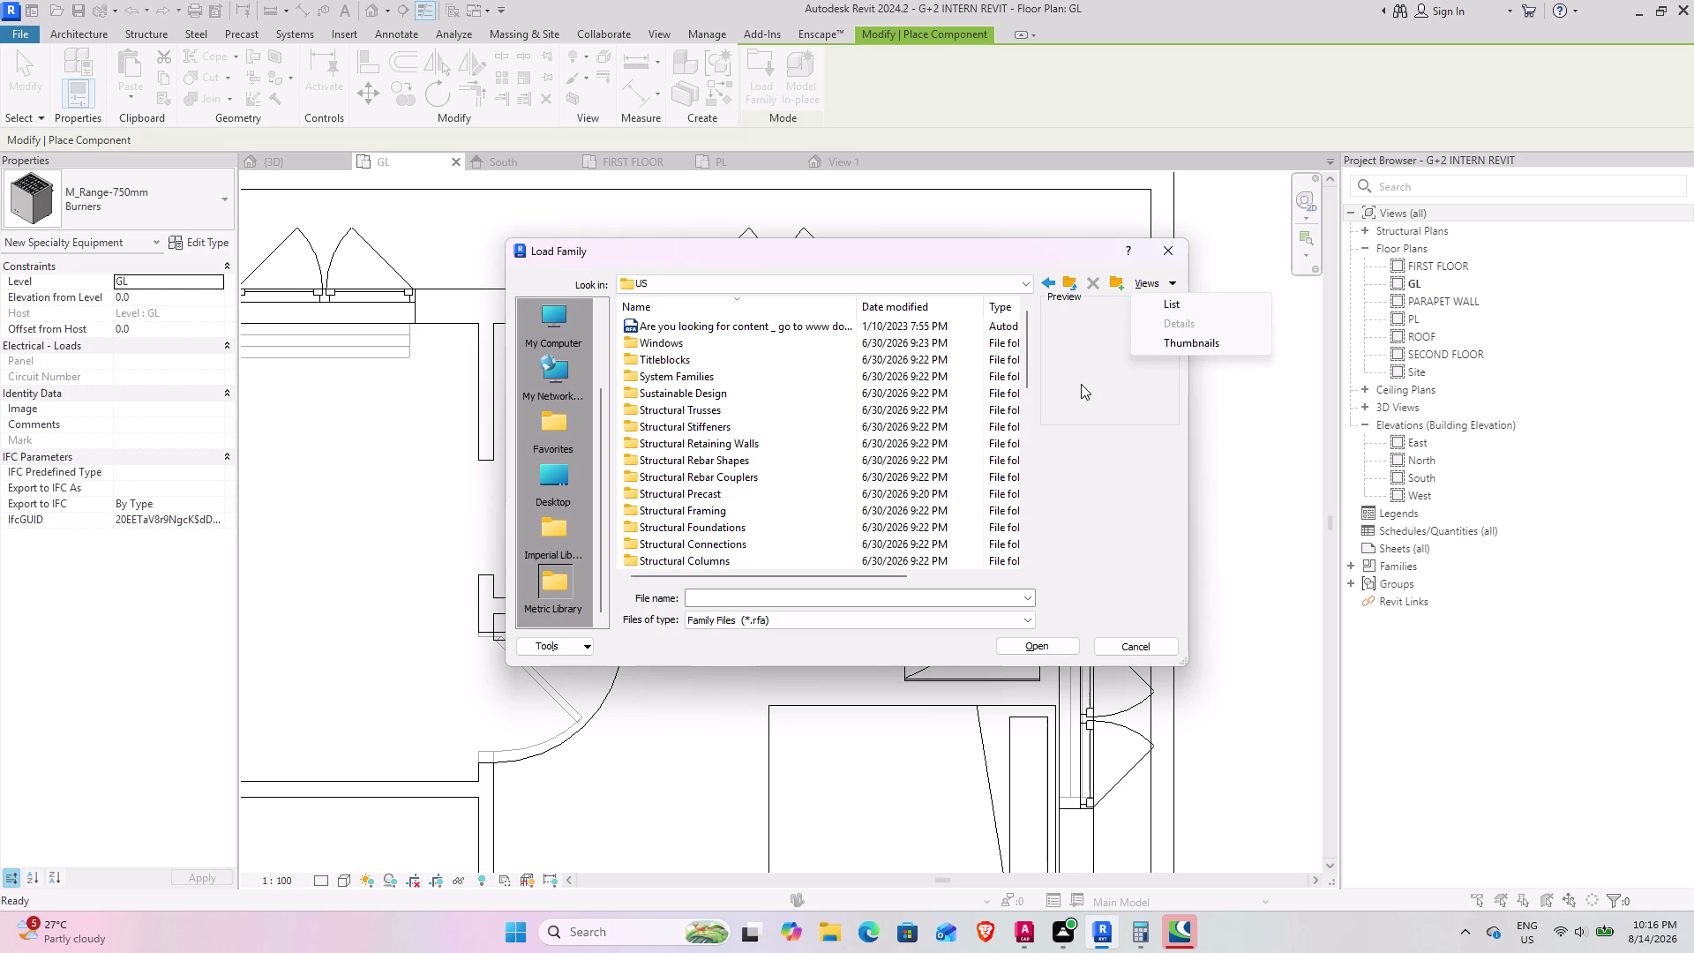
click(1080, 384)
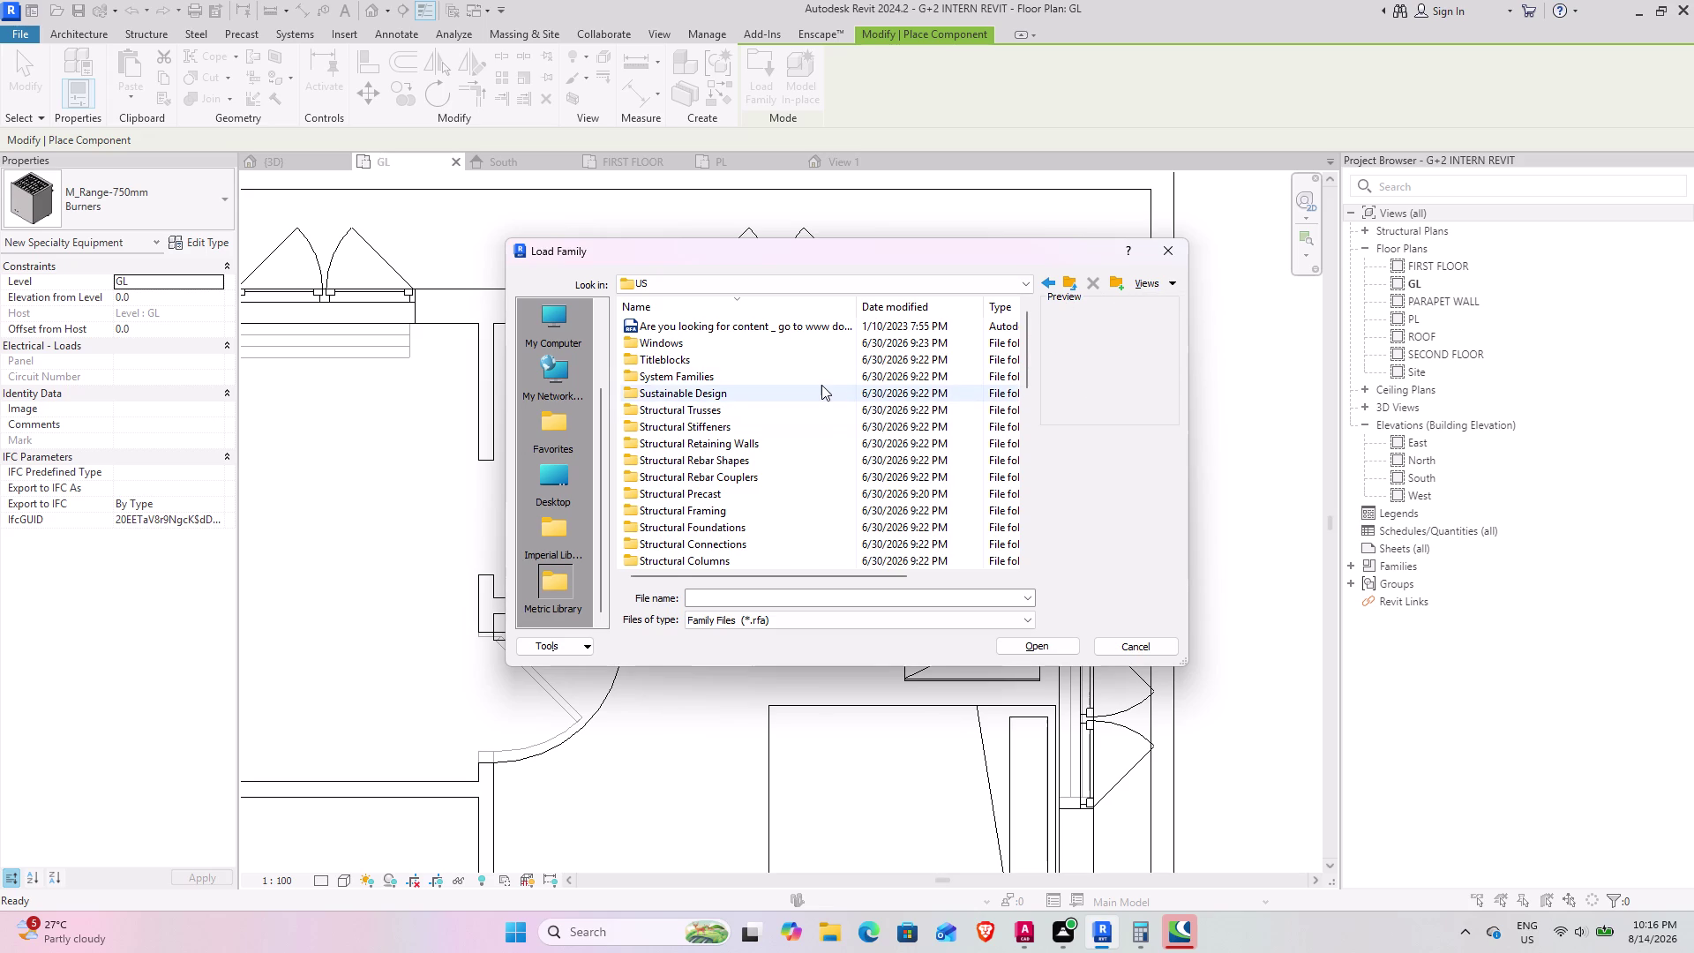
scroll(down, 3)
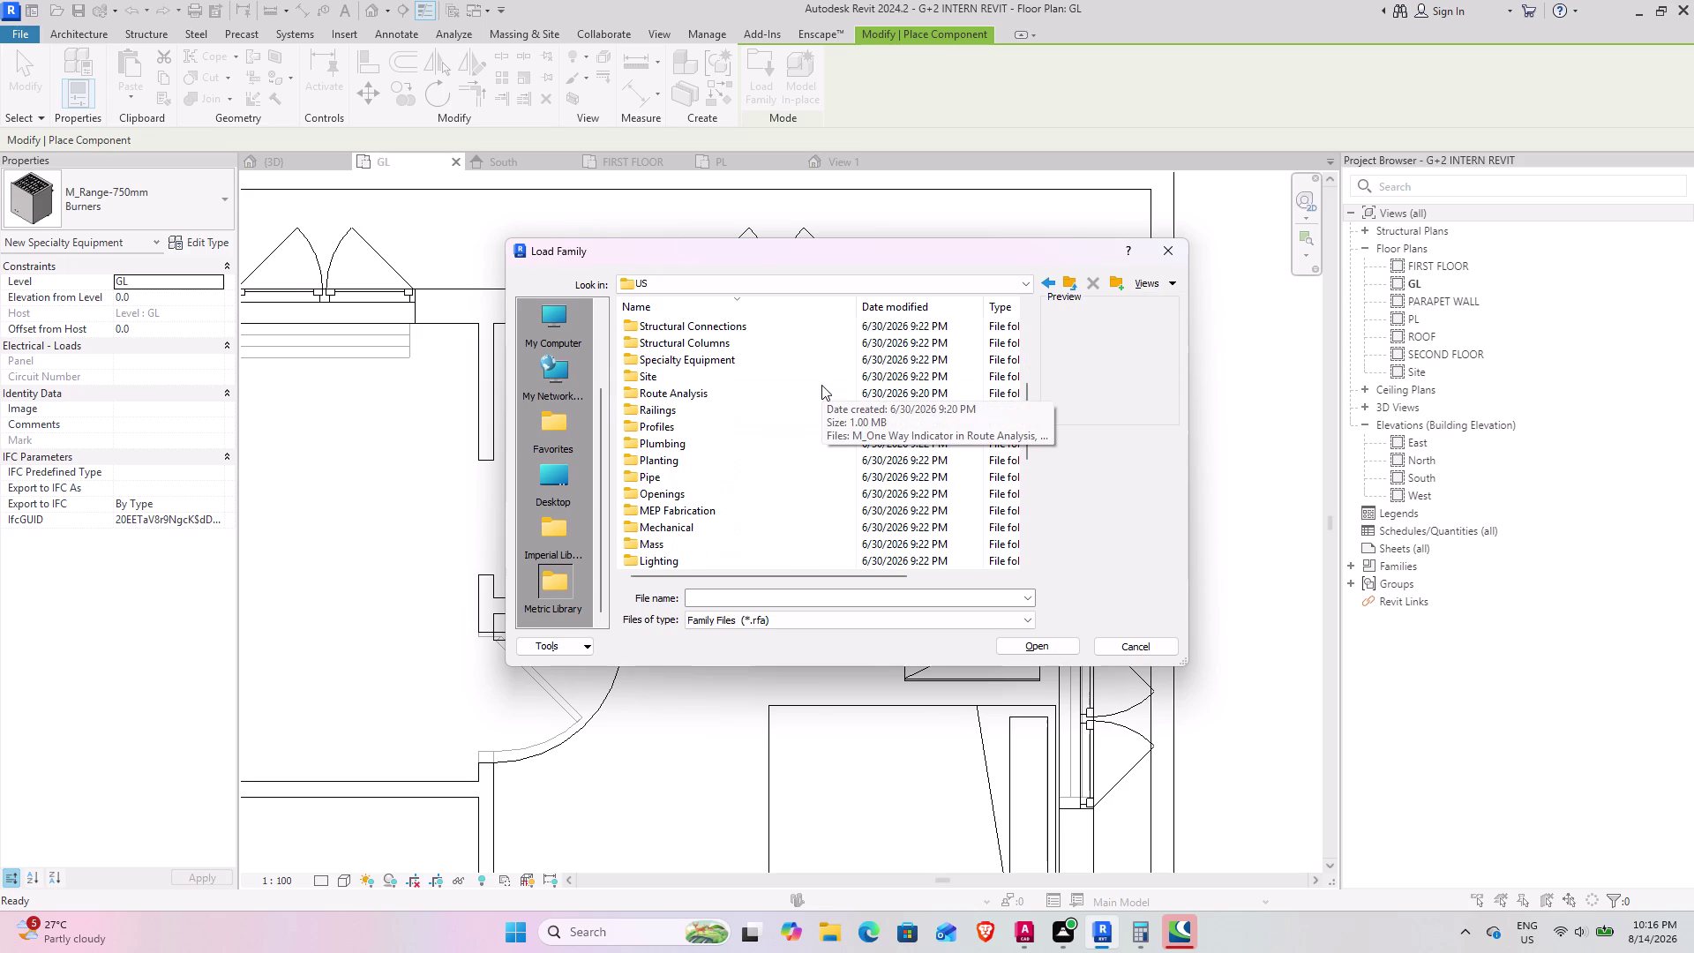
scroll(down, 3)
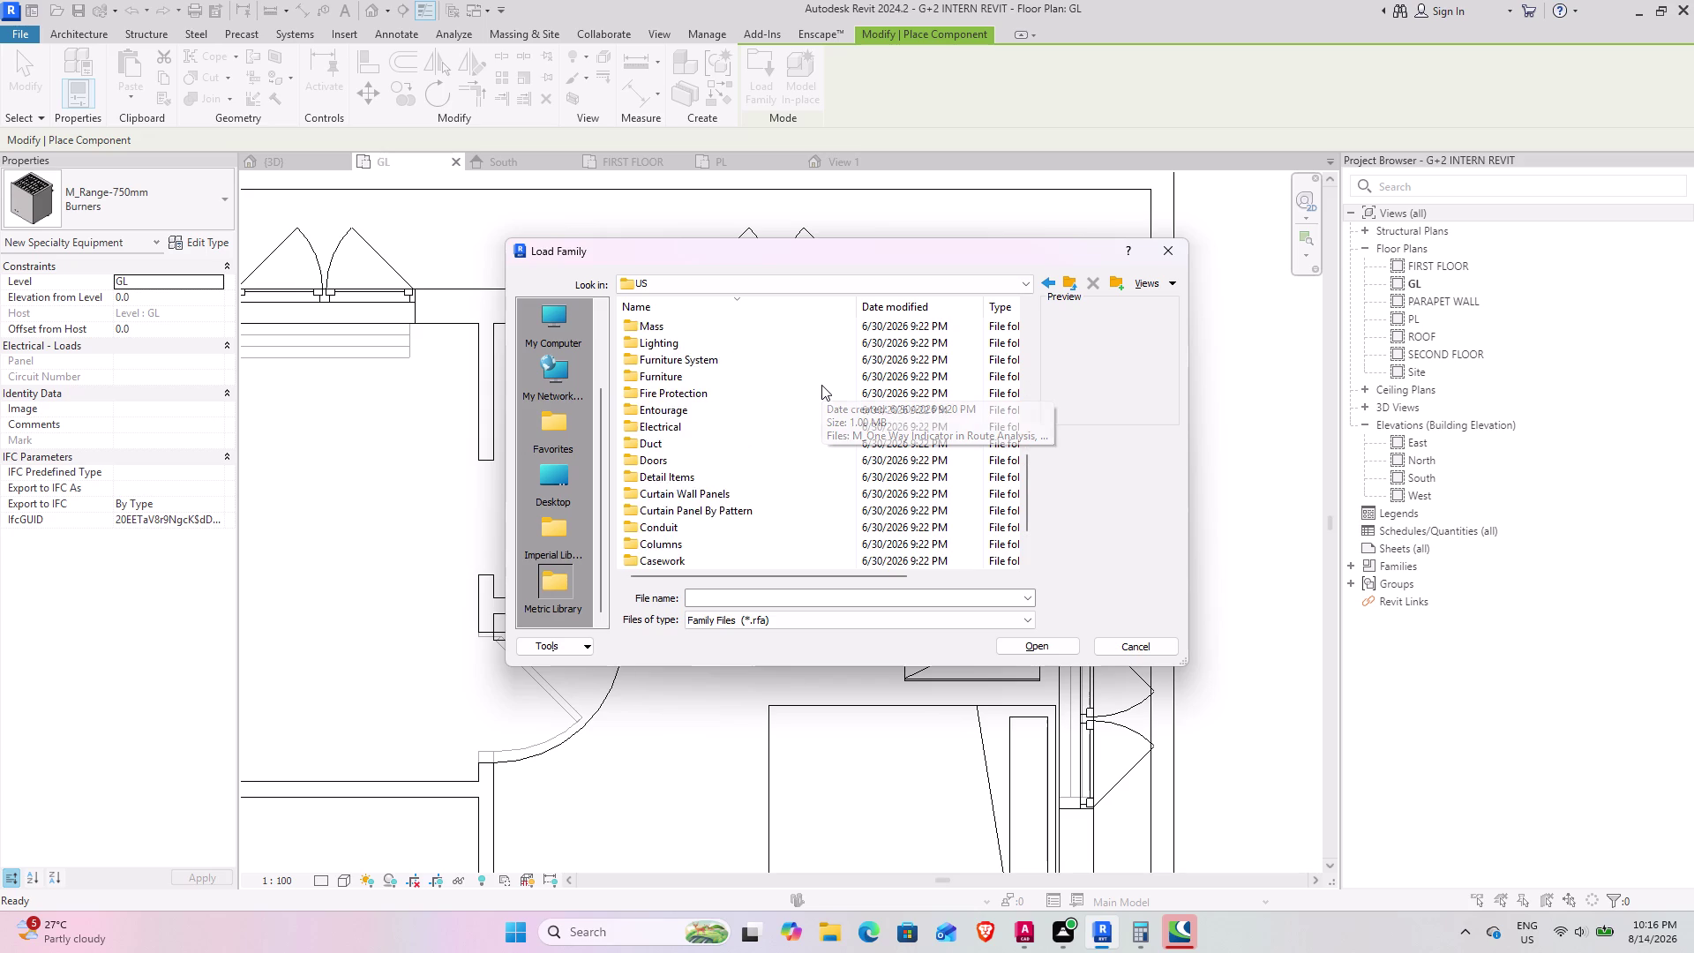
scroll(down, 3)
scroll(down, 3)
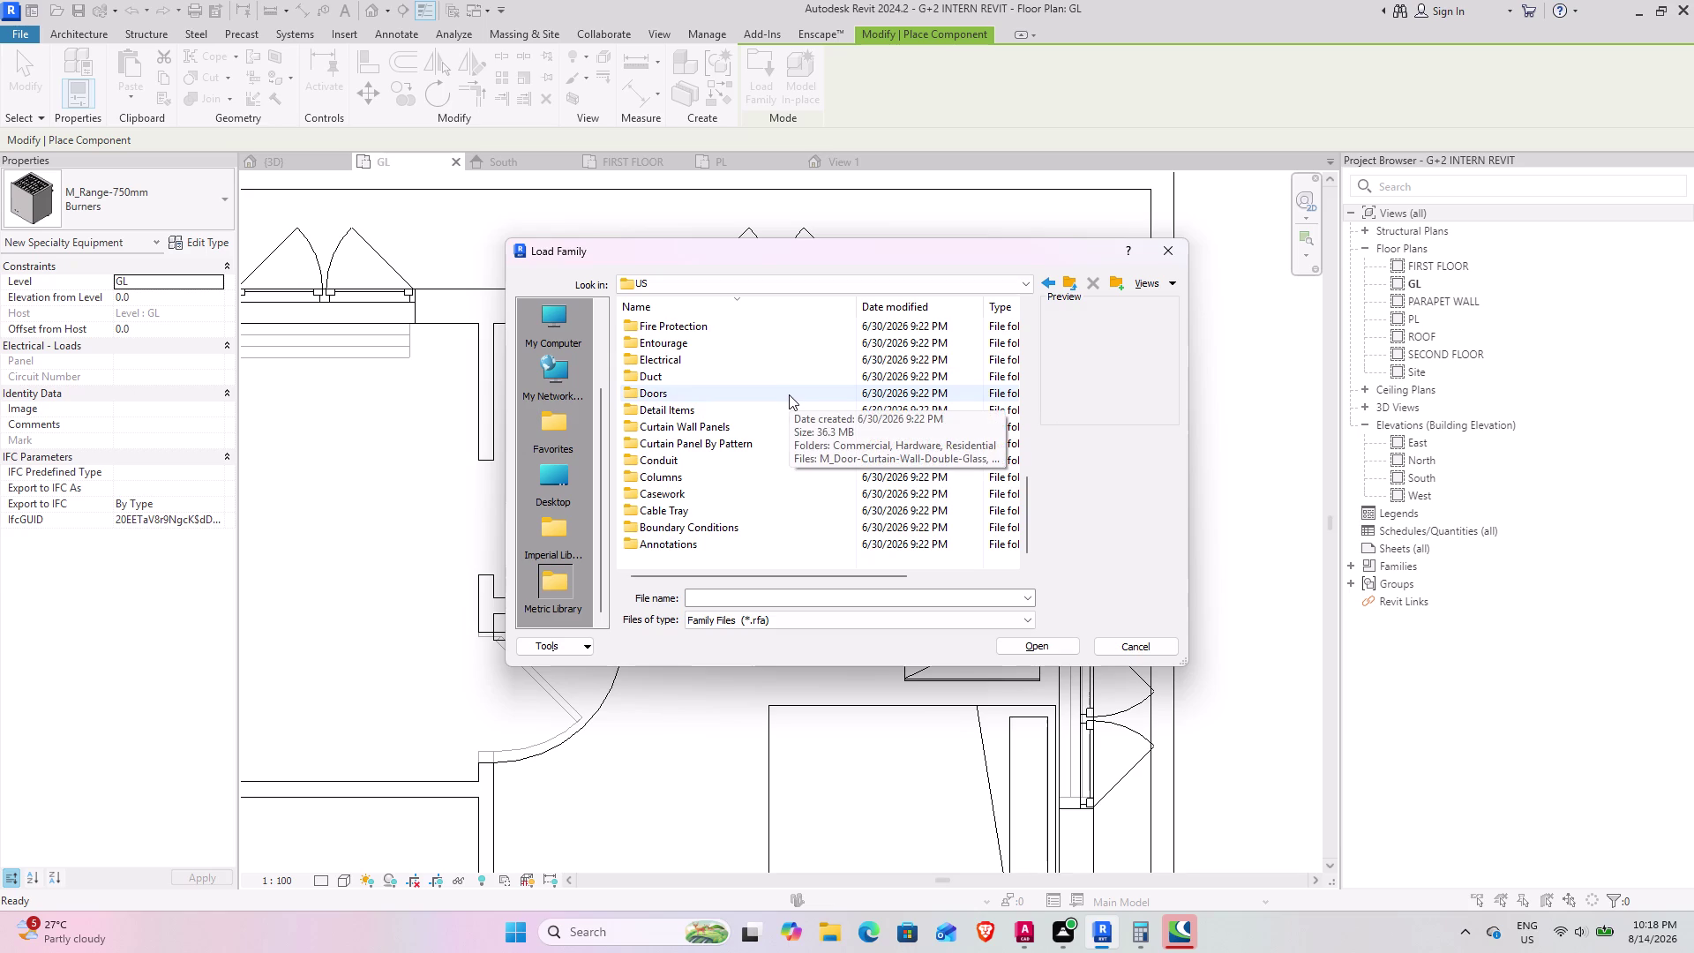
Browse to Plumbing > Architectural > Fixtures > Water Closets.
scroll(up, 3)
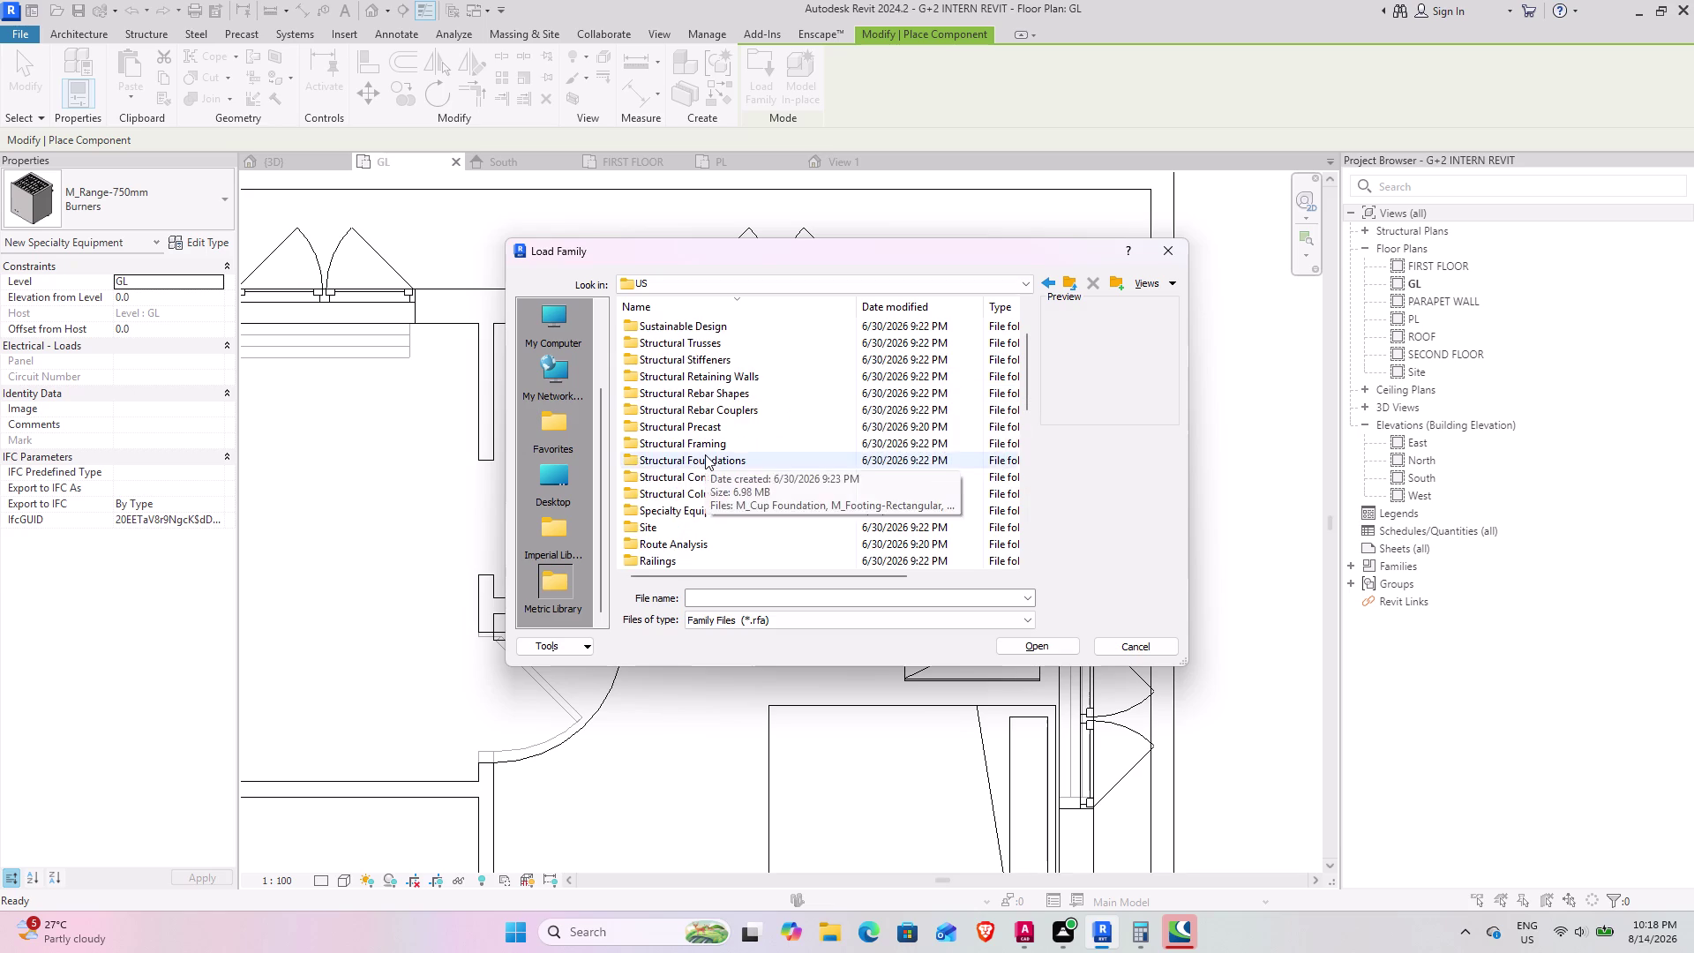
scroll(down, 3)
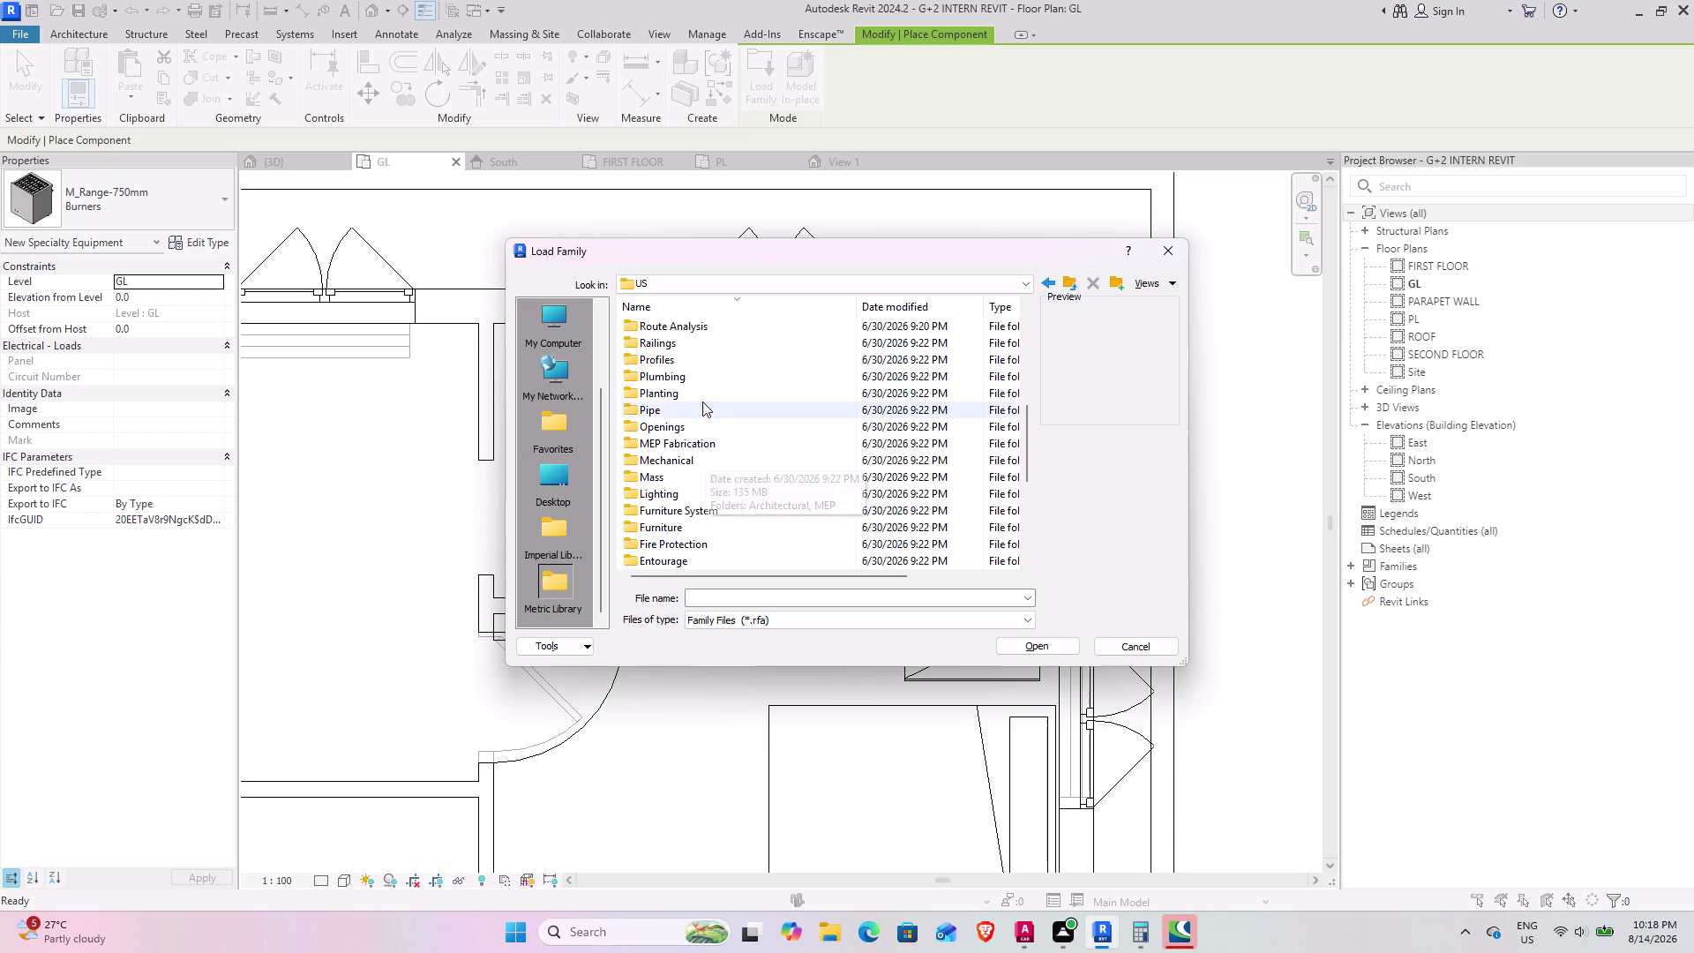
double_click(711, 381)
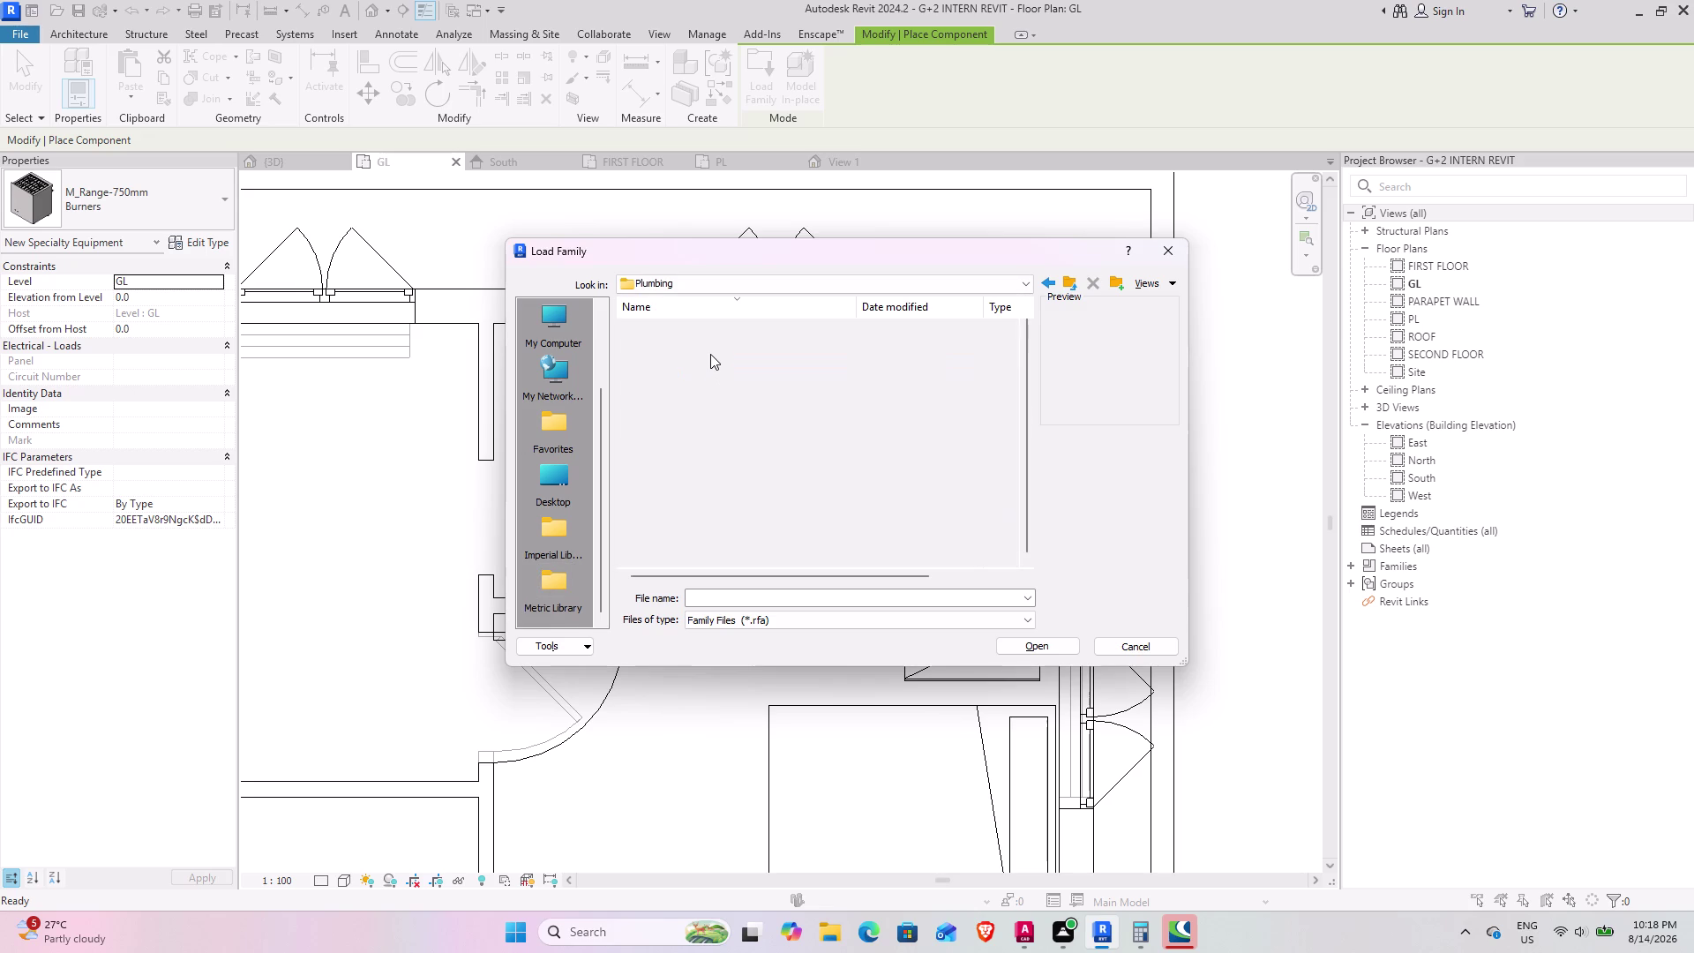
double_click(710, 340)
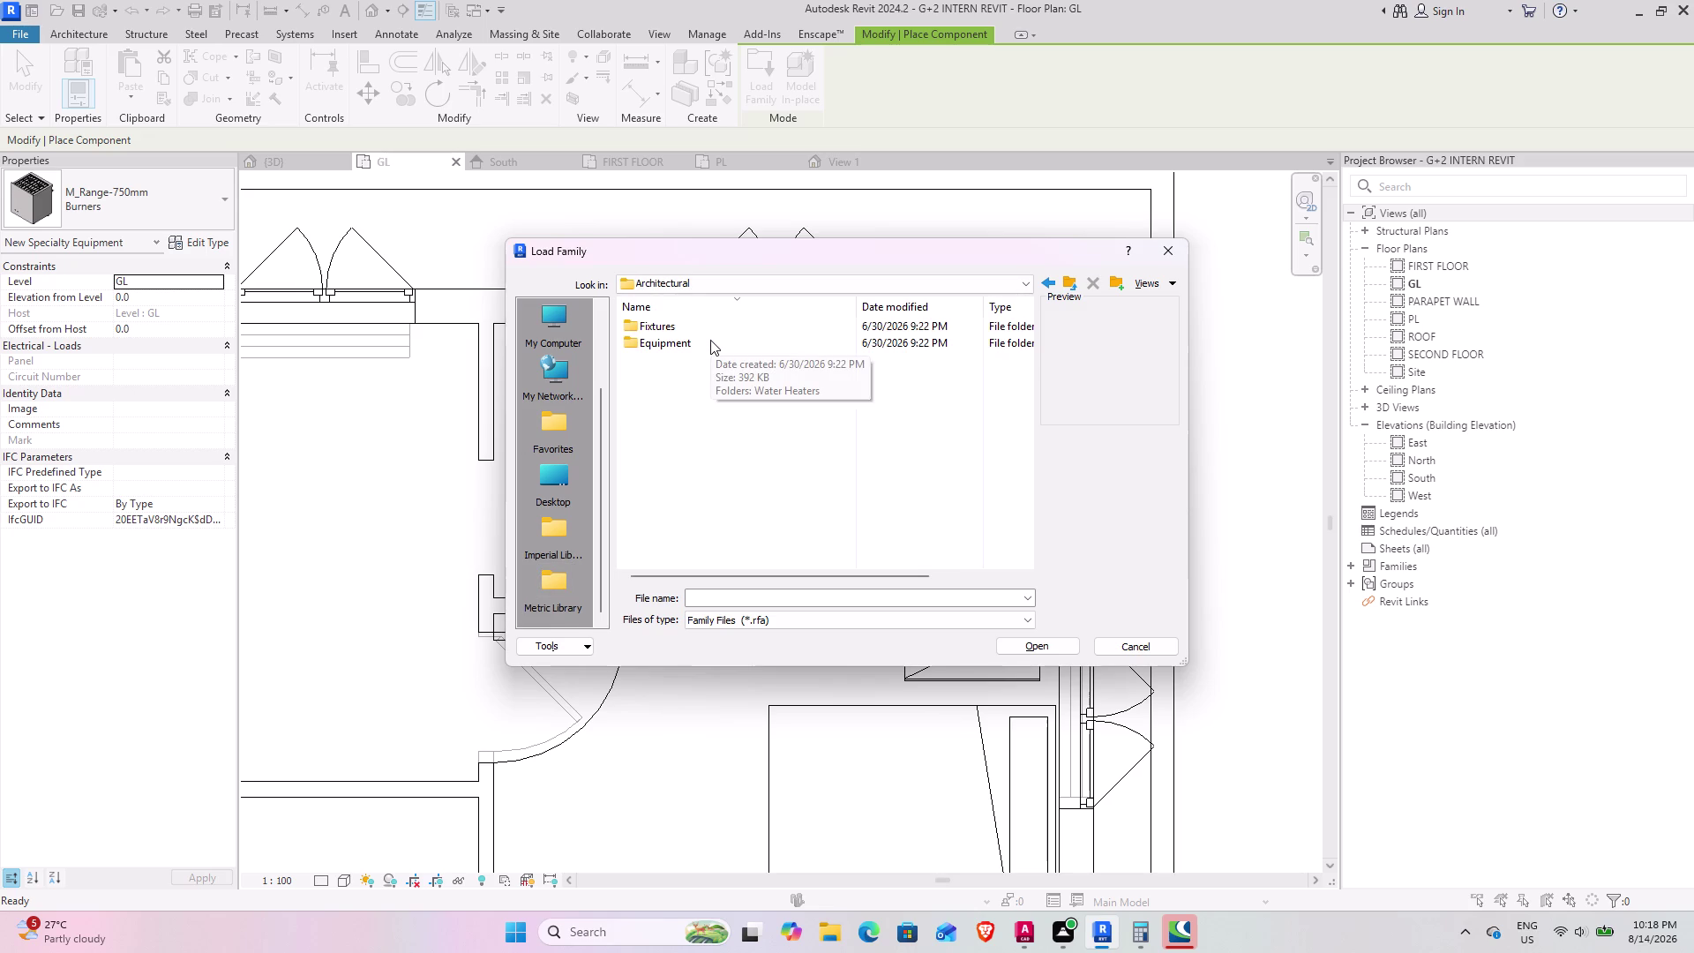
double_click(707, 323)
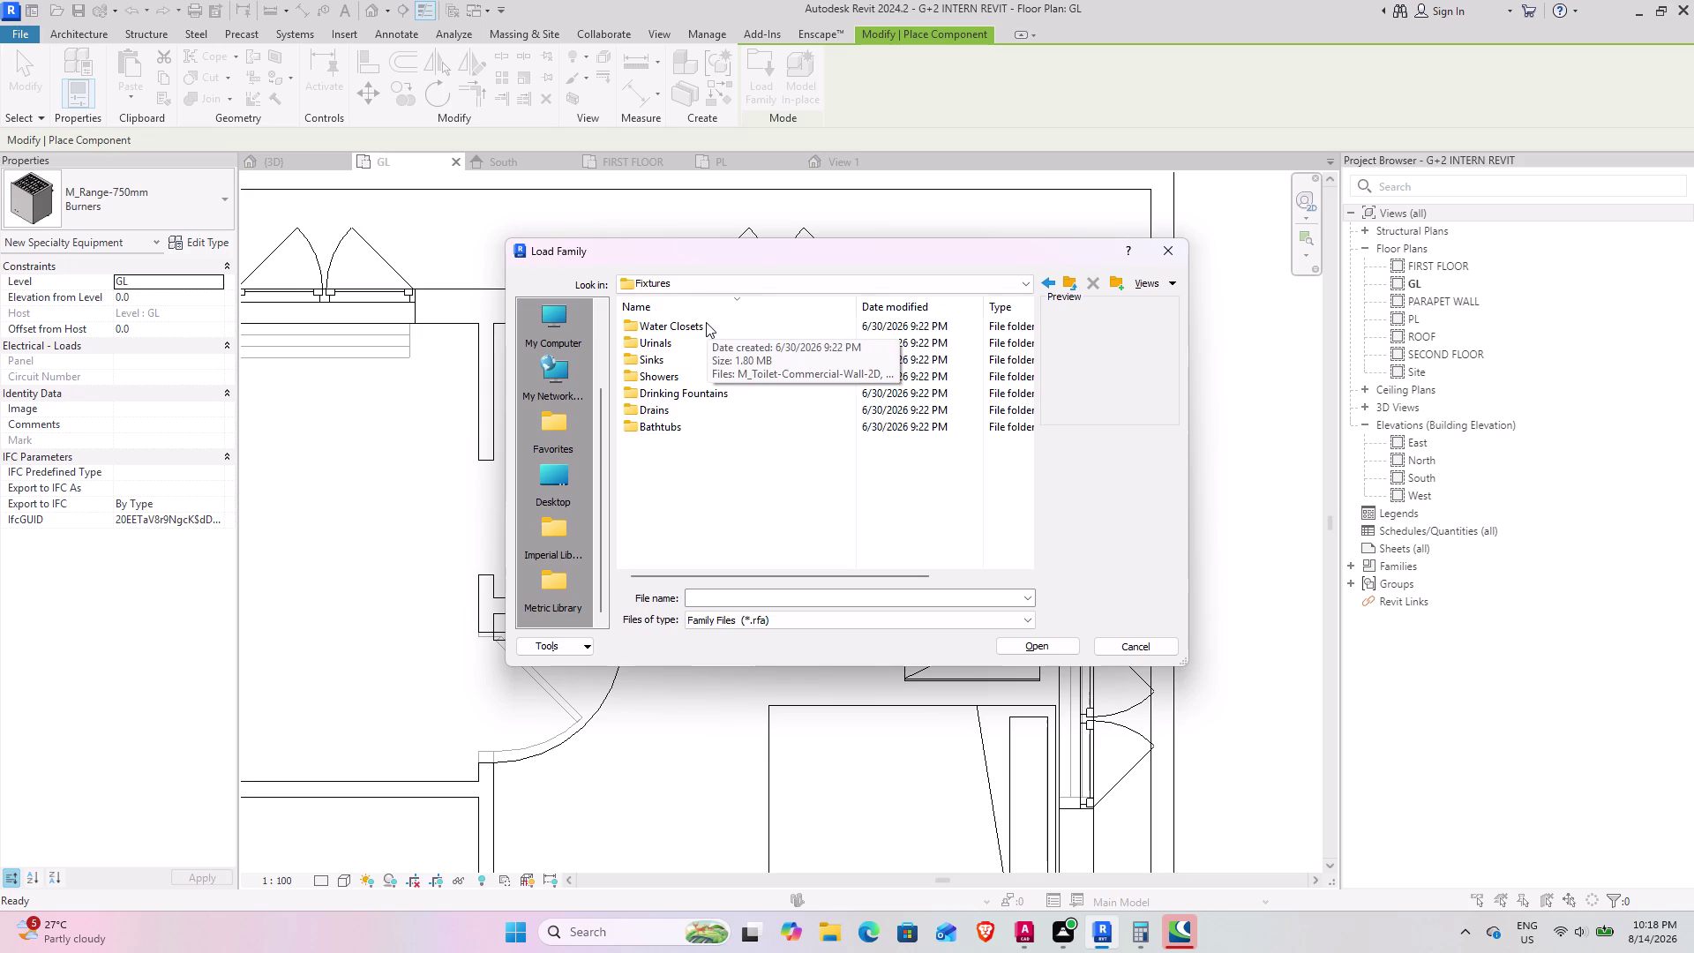
click(706, 322)
click(706, 322)
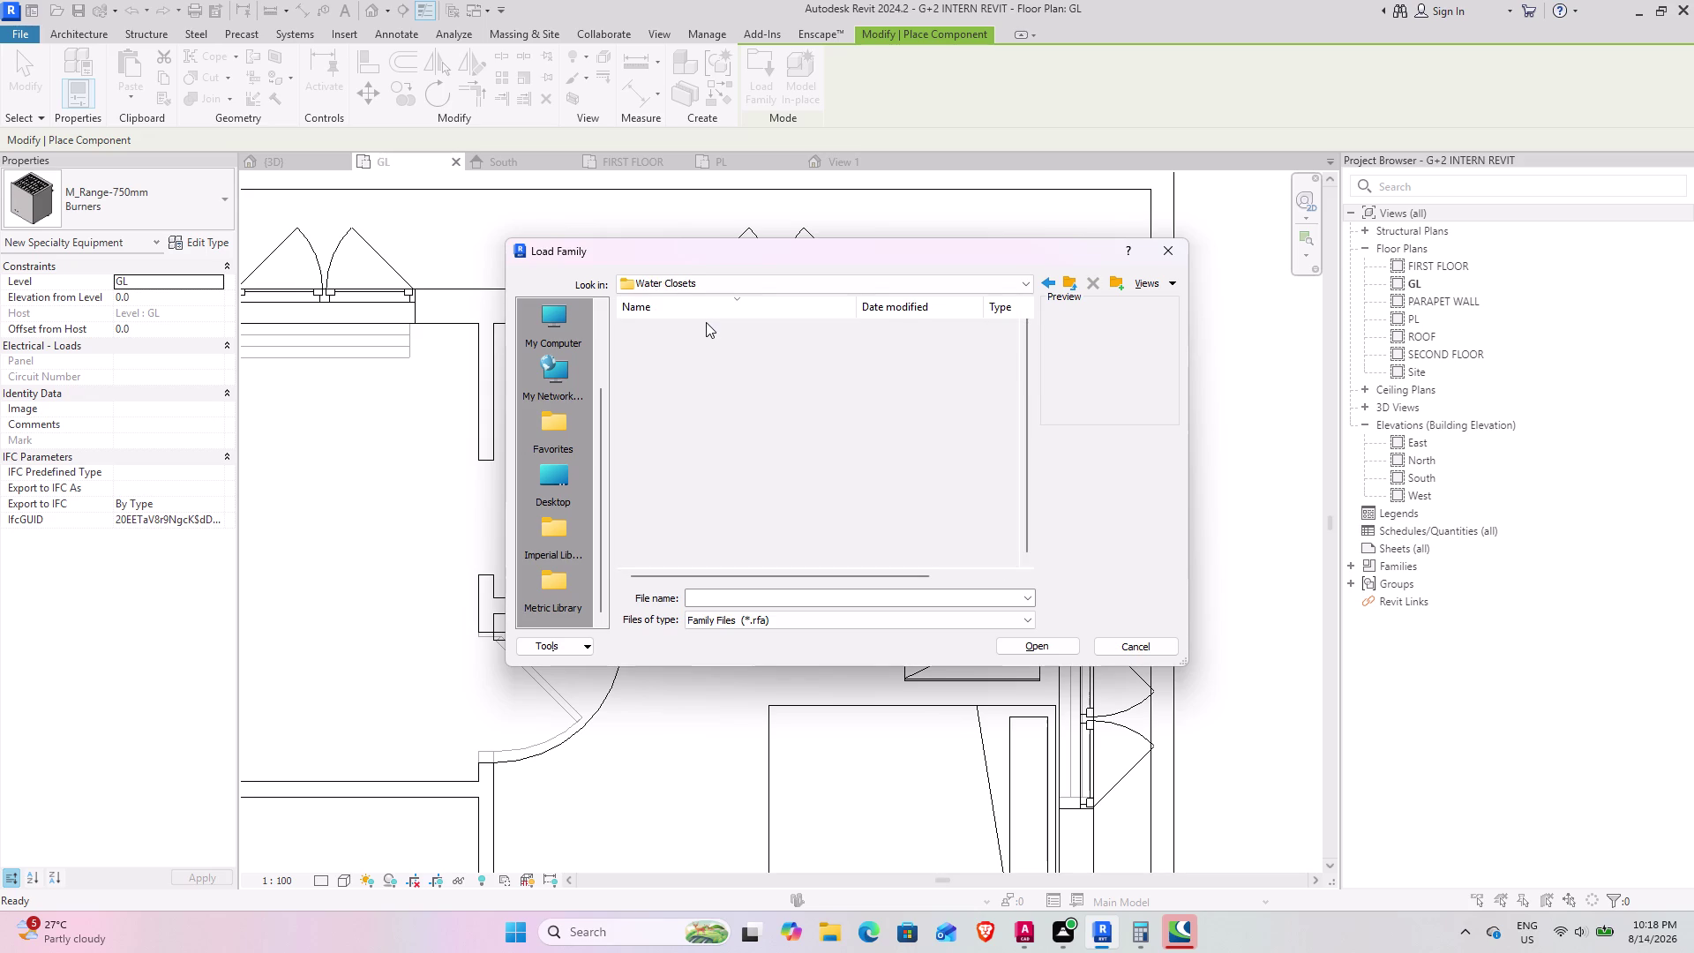
Select M_Toilet-Domestic-3D and load it into the project.
scroll(up, 3)
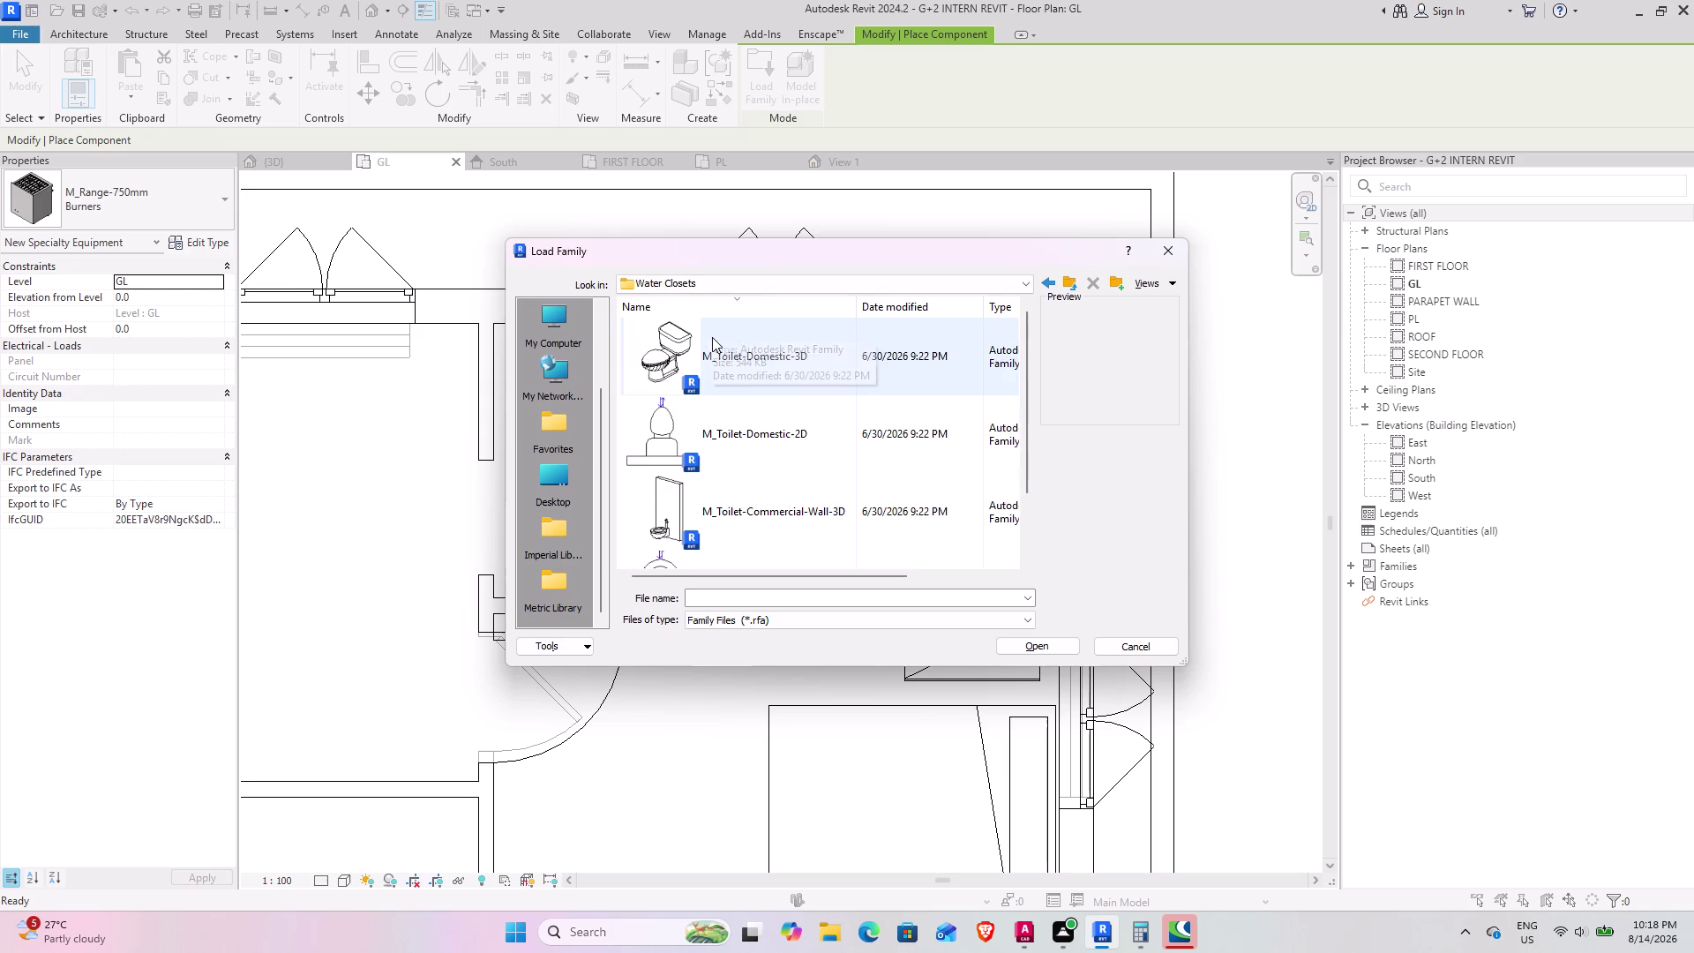
scroll(down, 3)
scroll(down, 3)
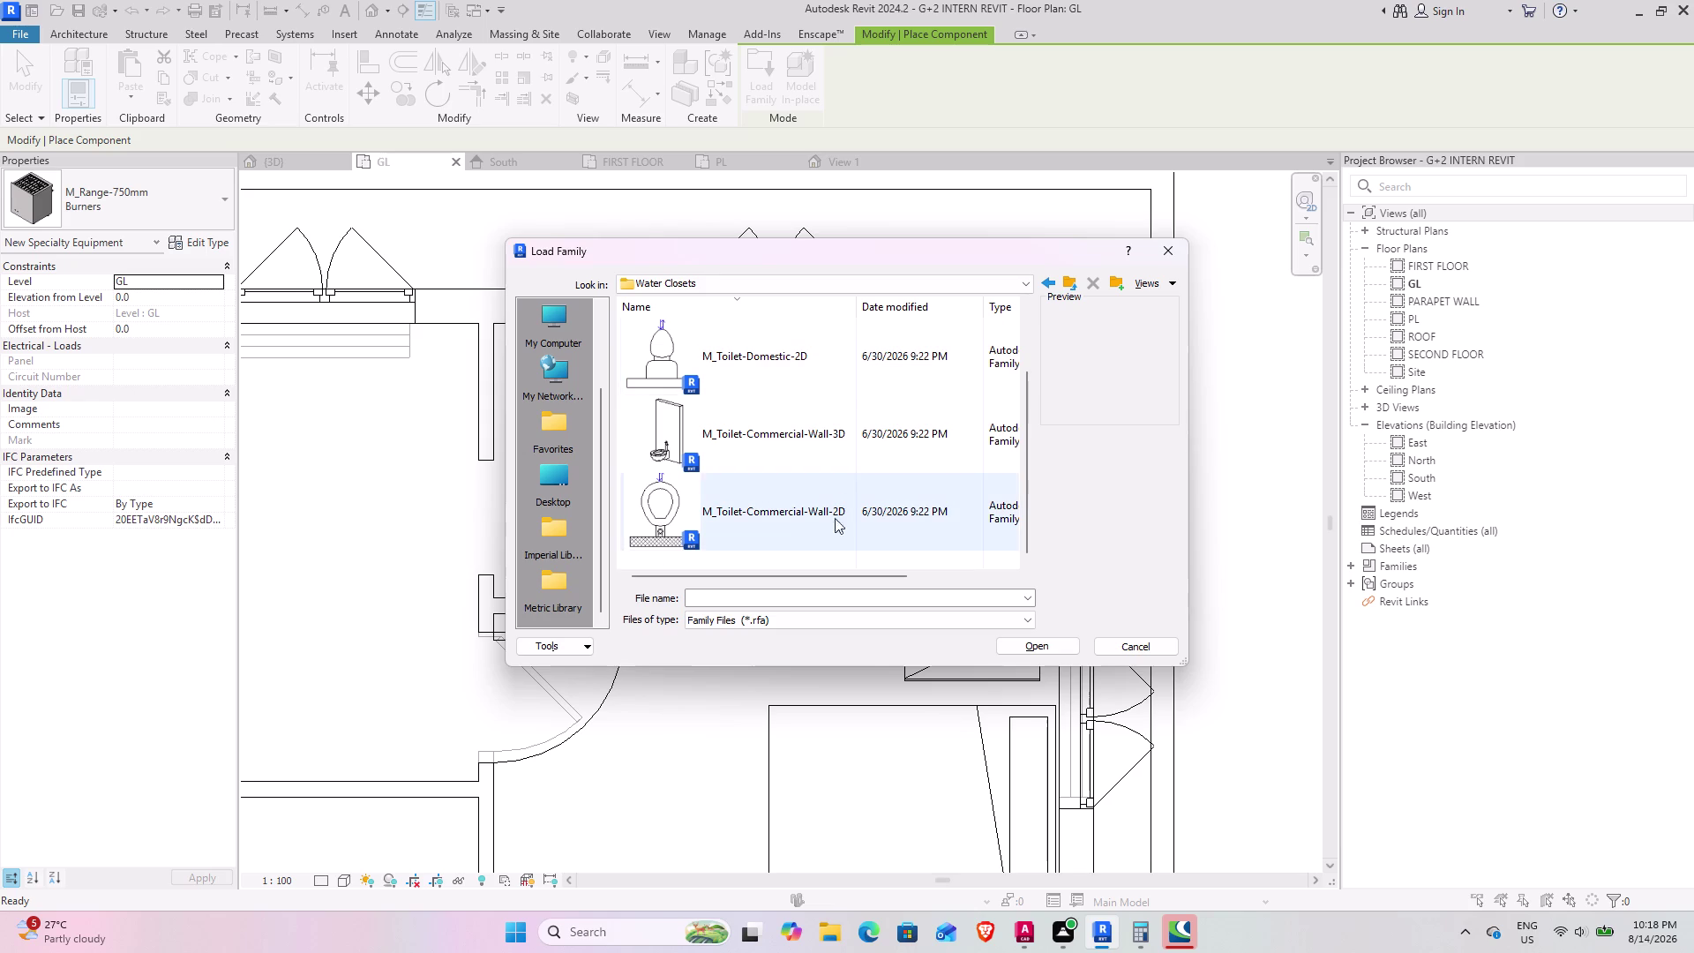
scroll(up, 3)
click(764, 370)
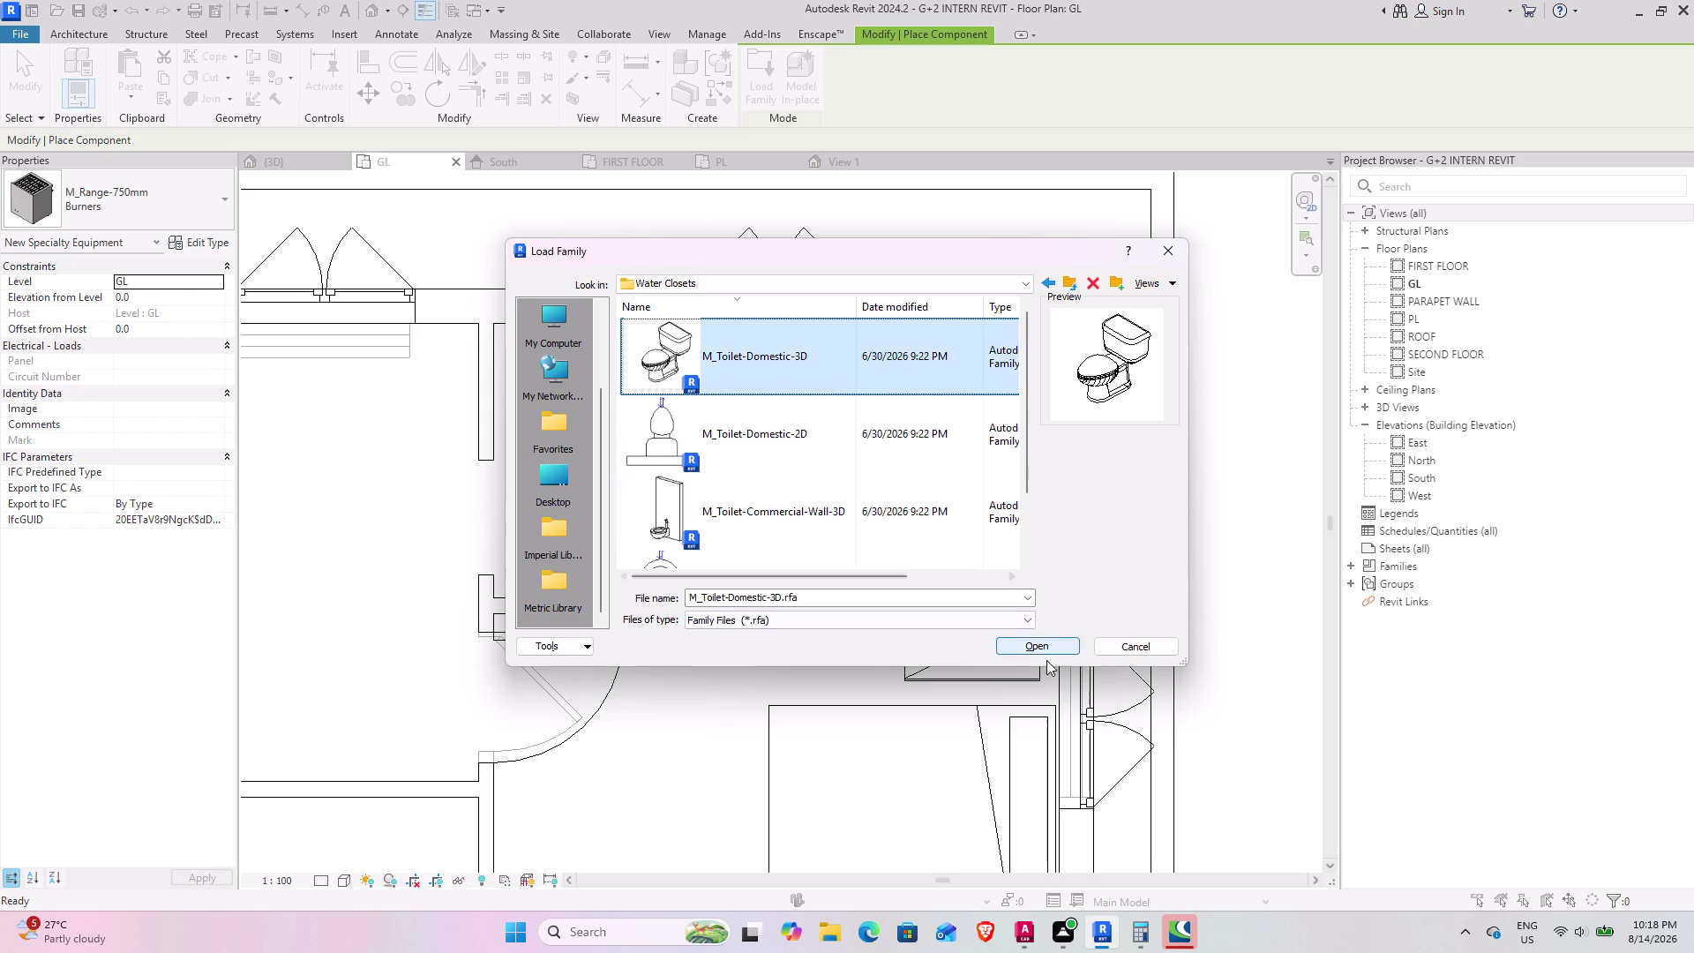
click(1041, 641)
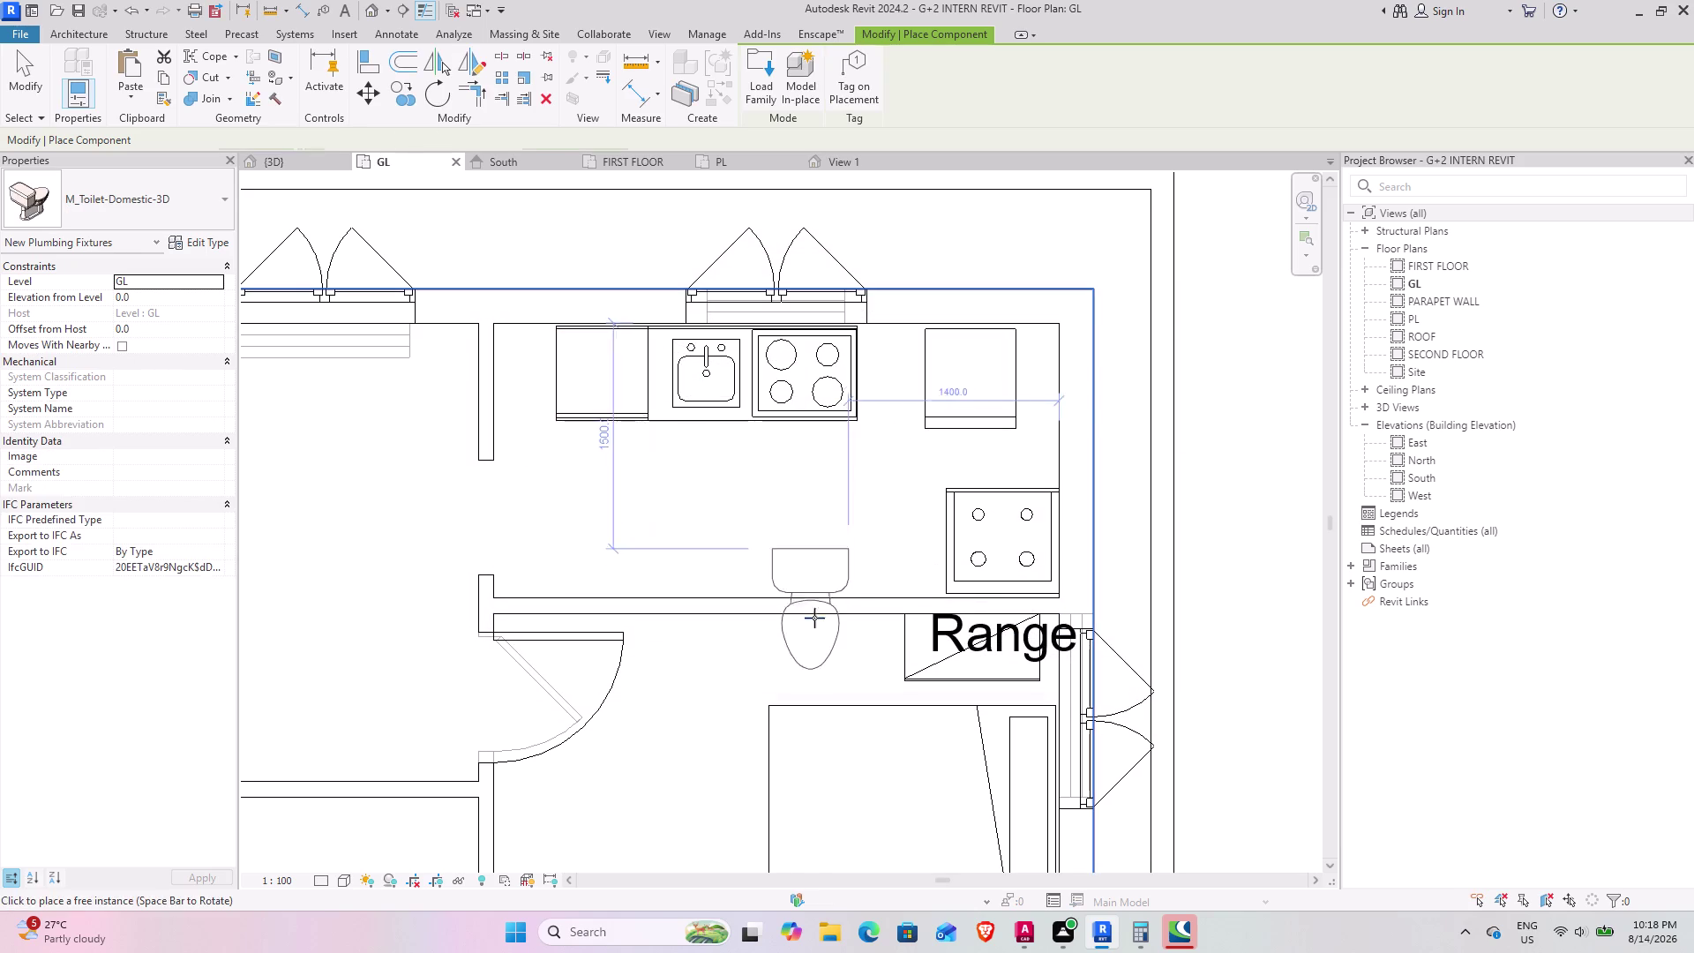
Place toilets in the right and left bathrooms, rotating the second one twice.
scroll(down, 3)
middle_drag(855, 630, 801, 391)
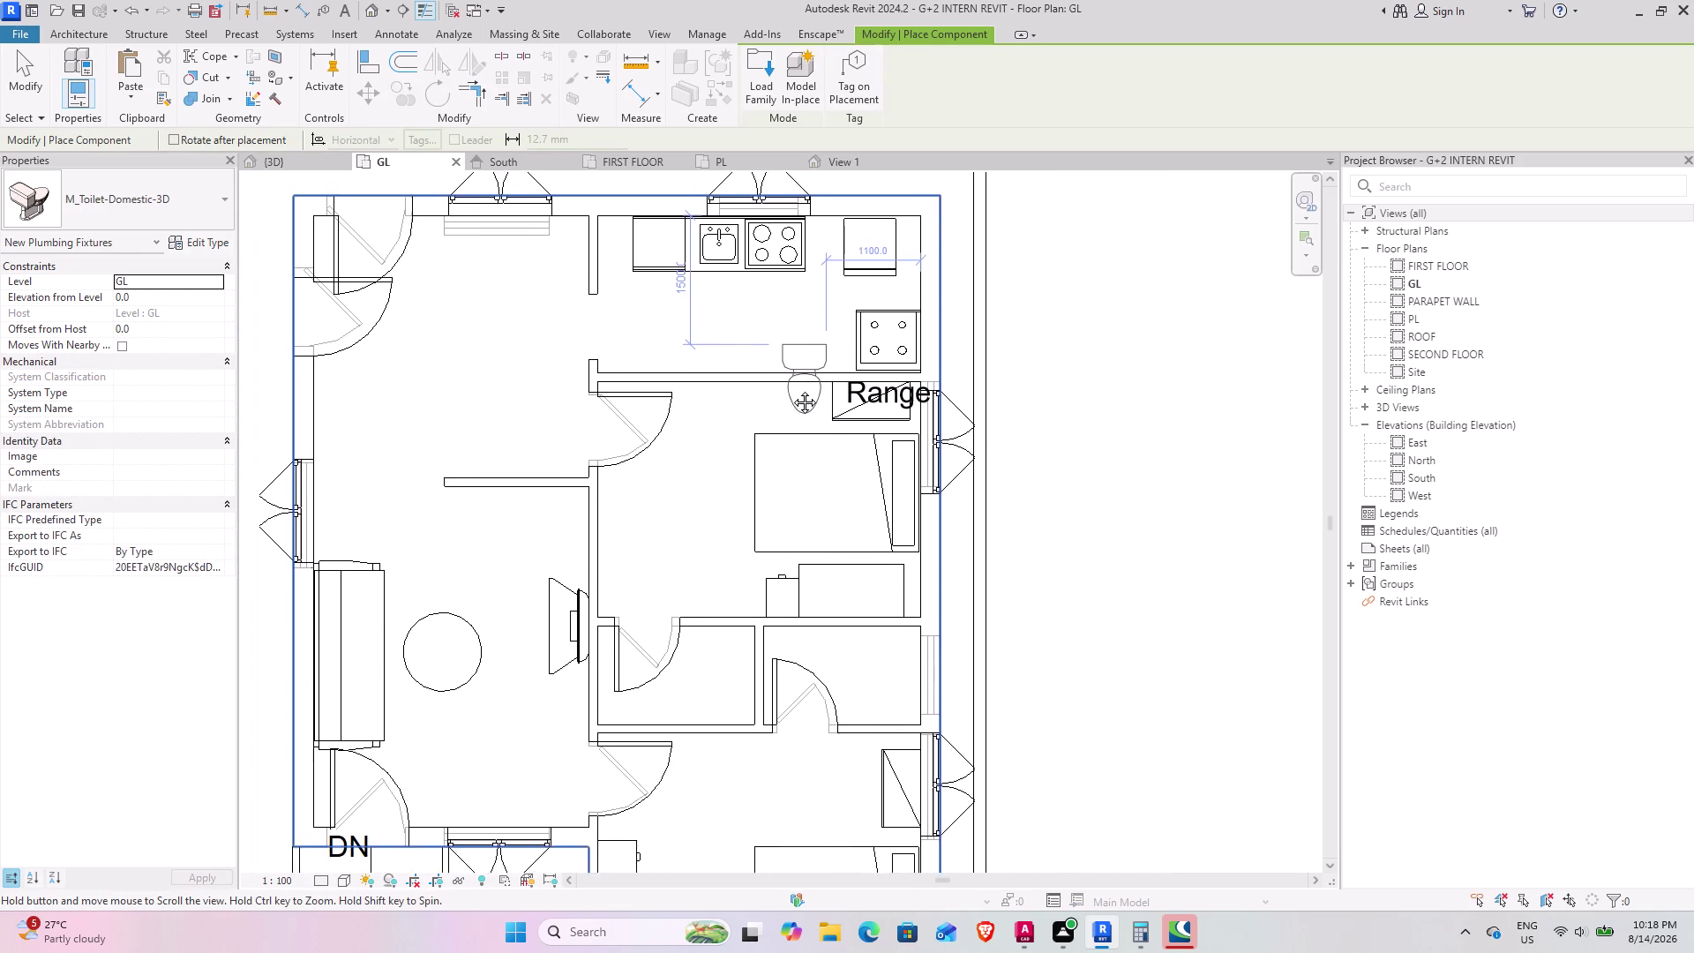
middle_drag(801, 390, 781, 375)
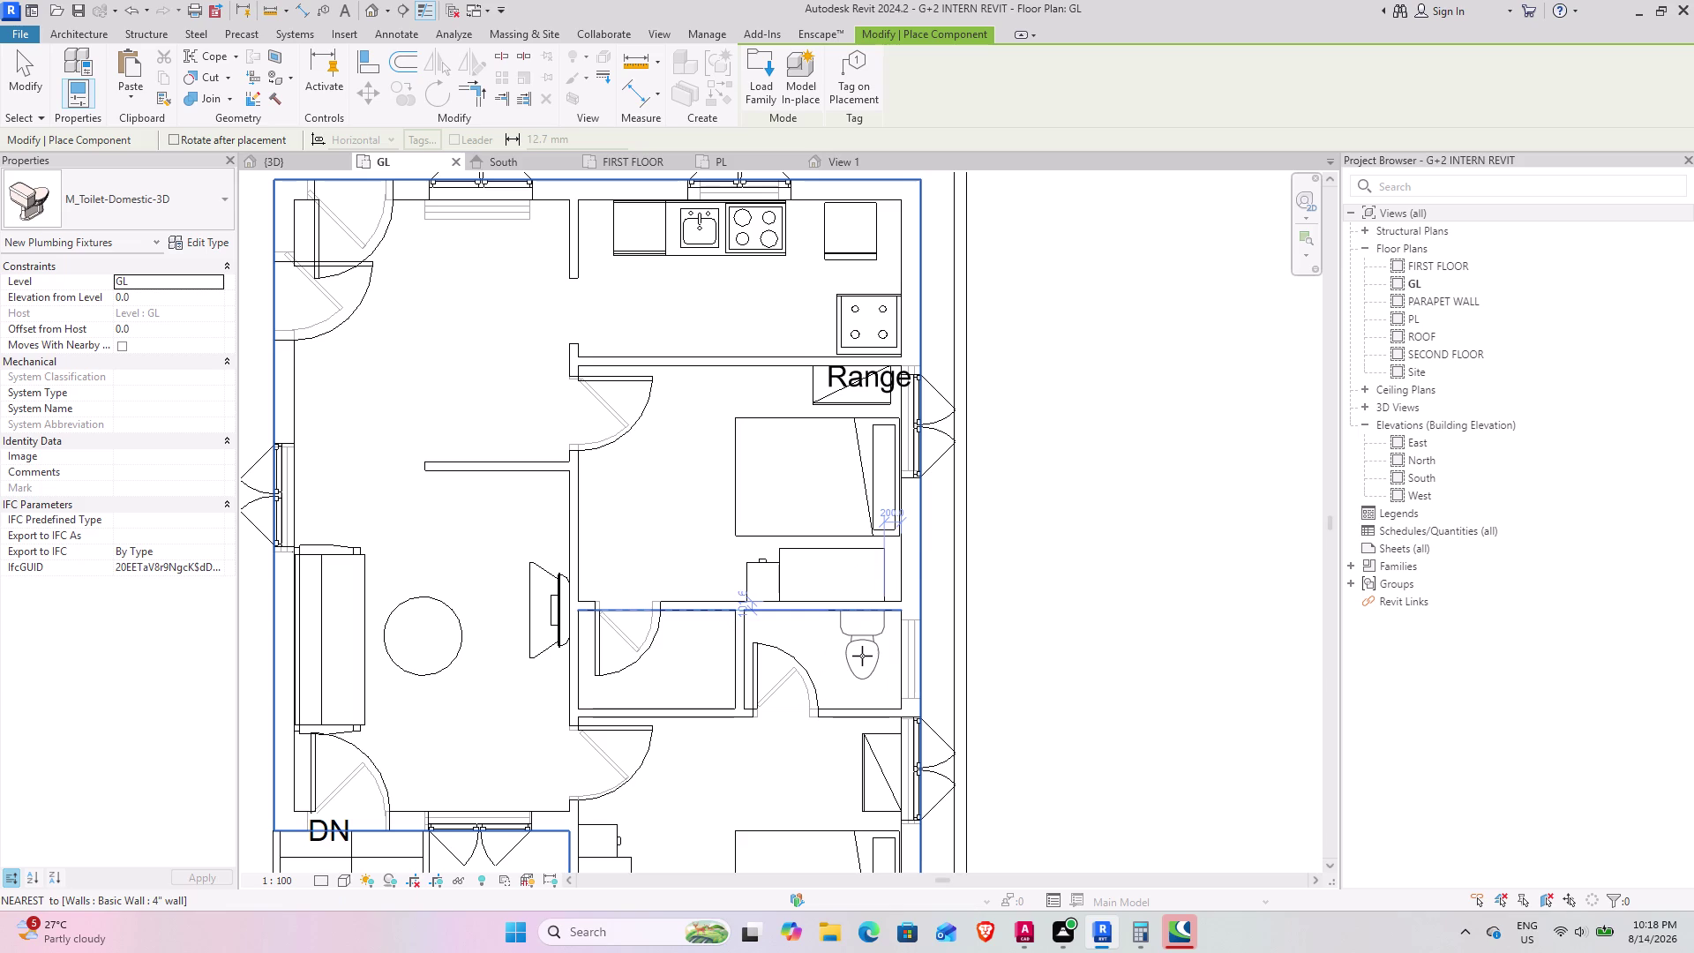
click(862, 656)
key(space)
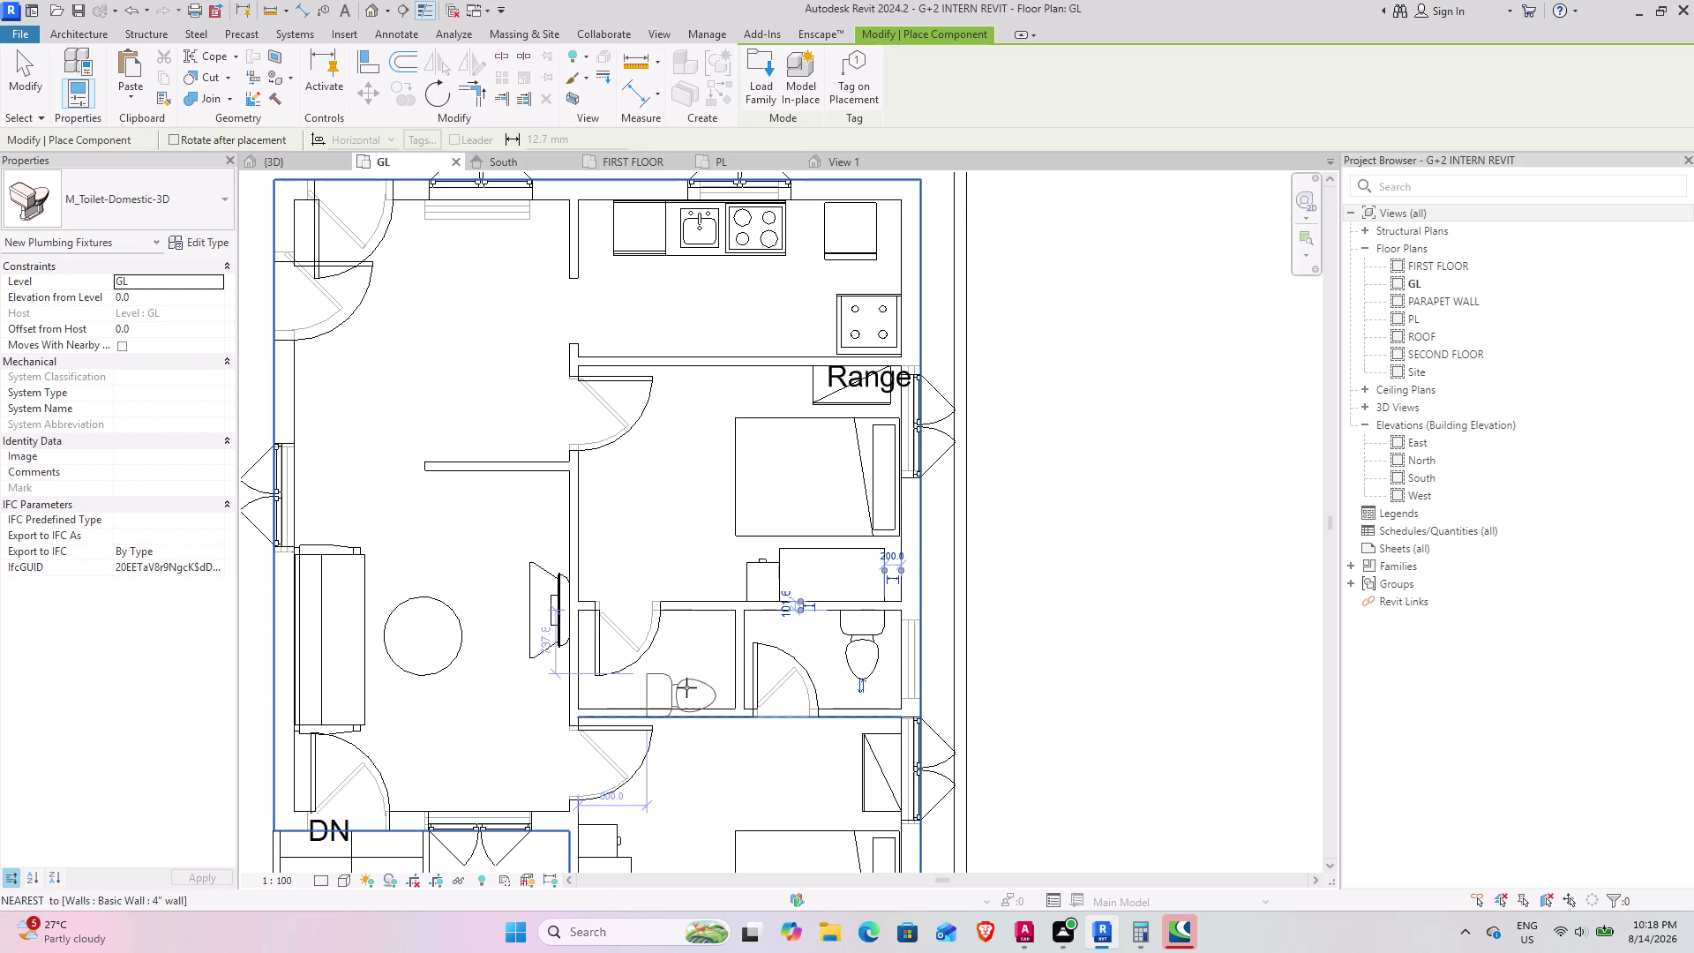
key(space)
click(703, 664)
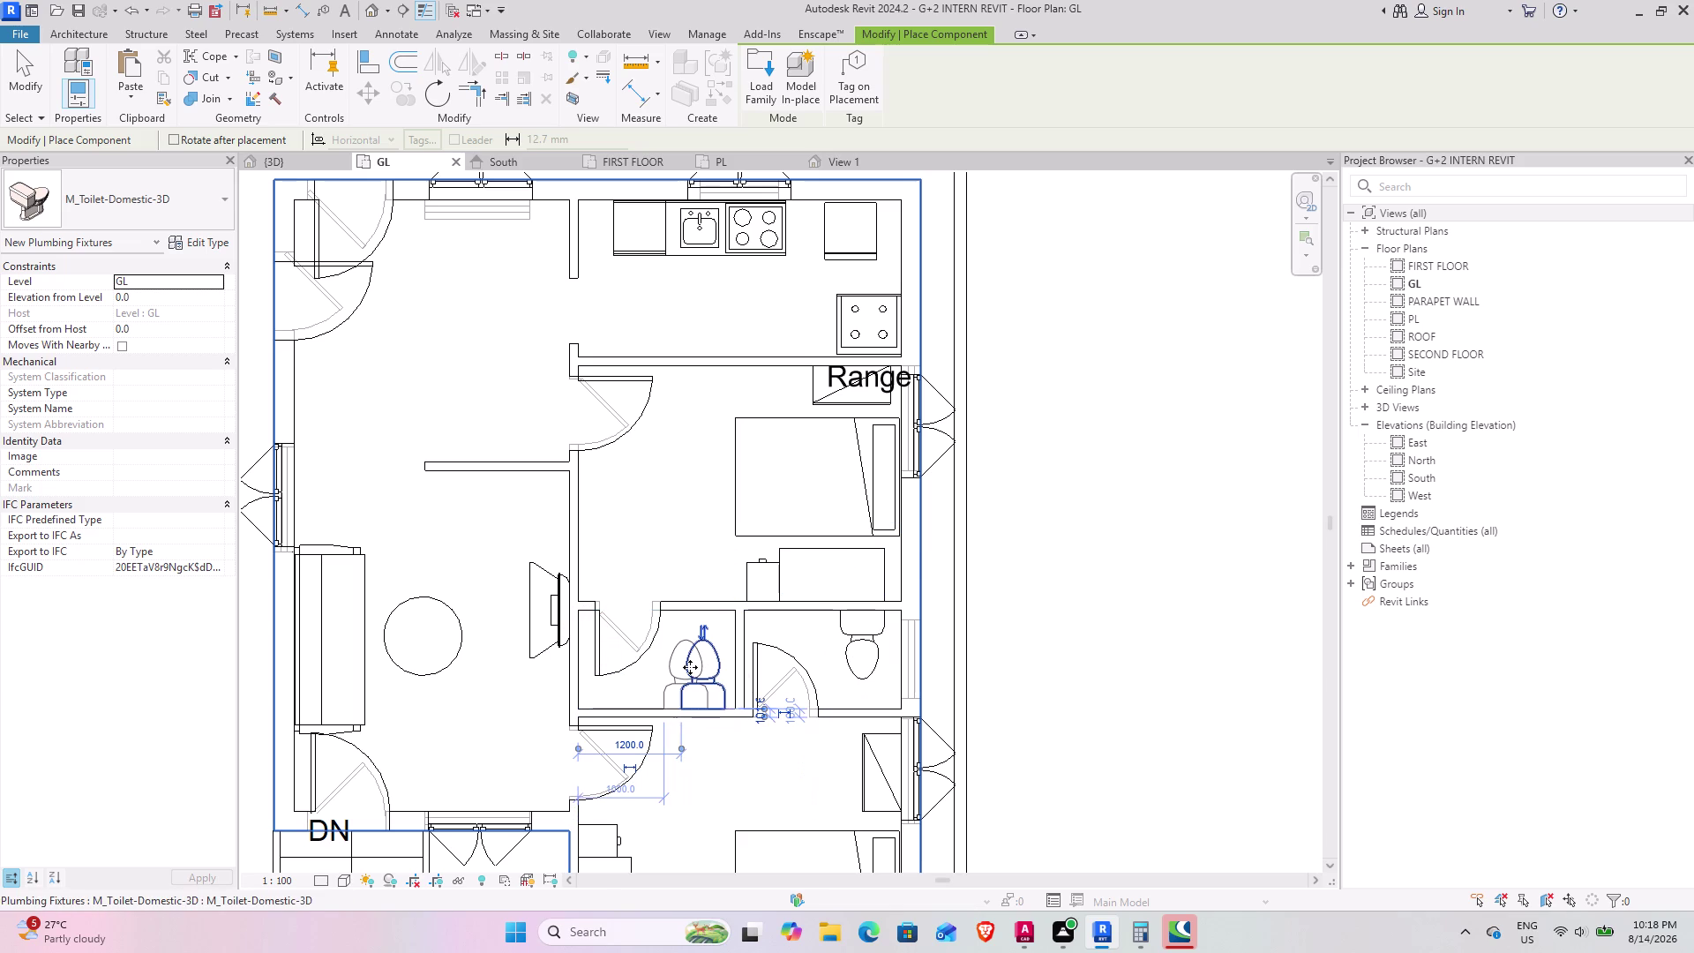